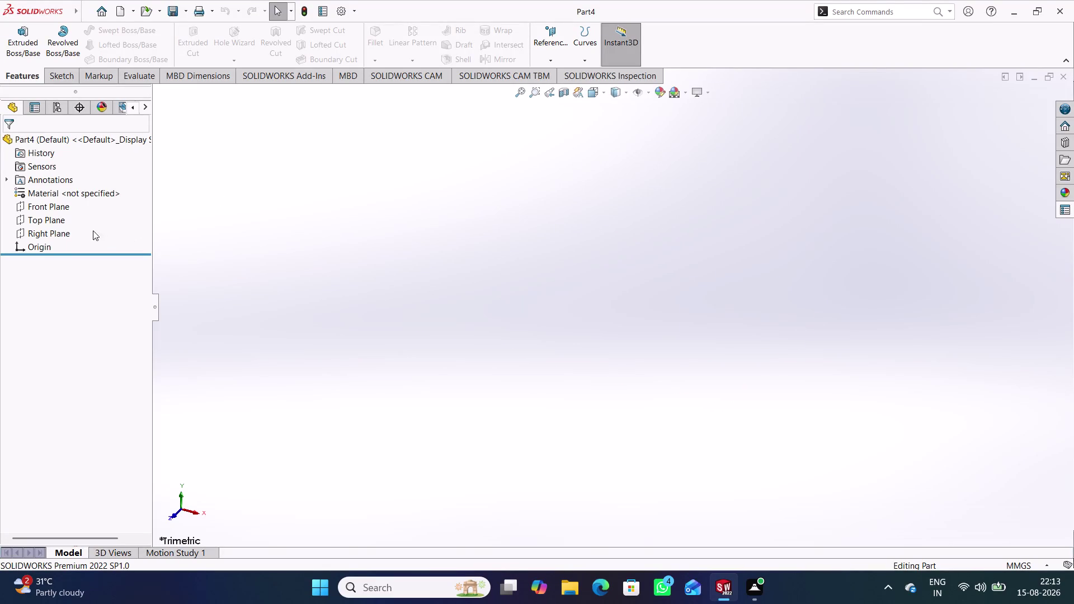
Start Sketch1 on the Right Plane with the Line tool ready.
click(58, 231)
click(67, 215)
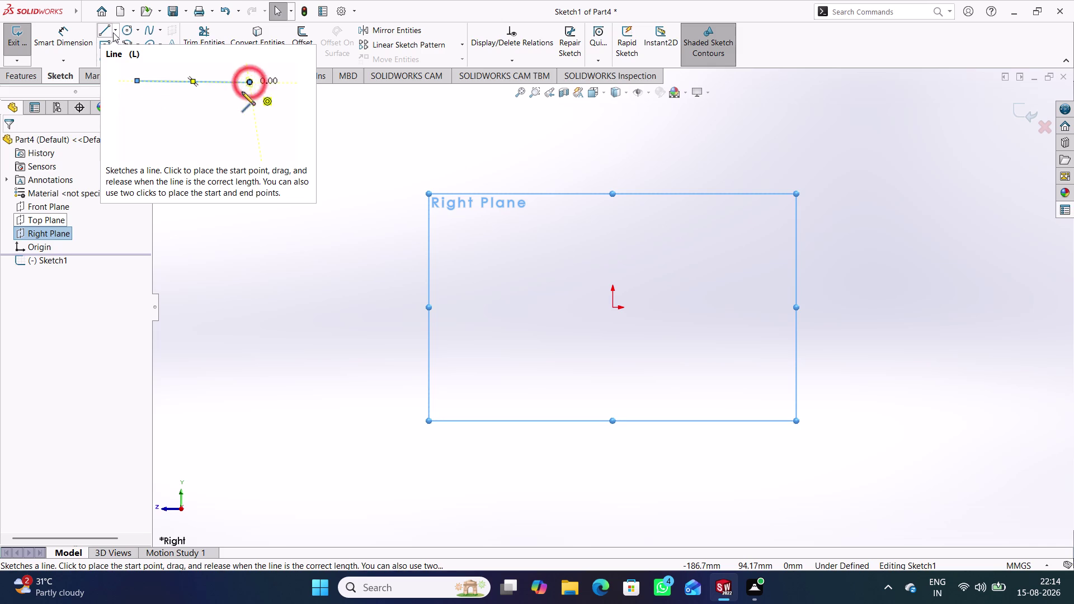
click(108, 32)
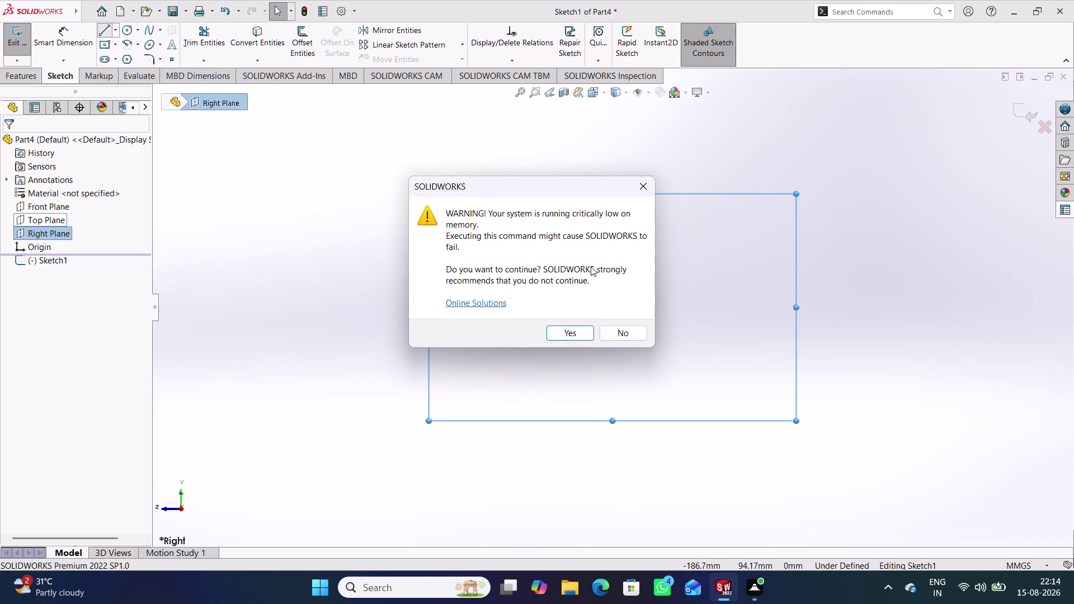
Dismiss the memory warning and draw the closed six-sided stepped profile right of the origin.
click(575, 334)
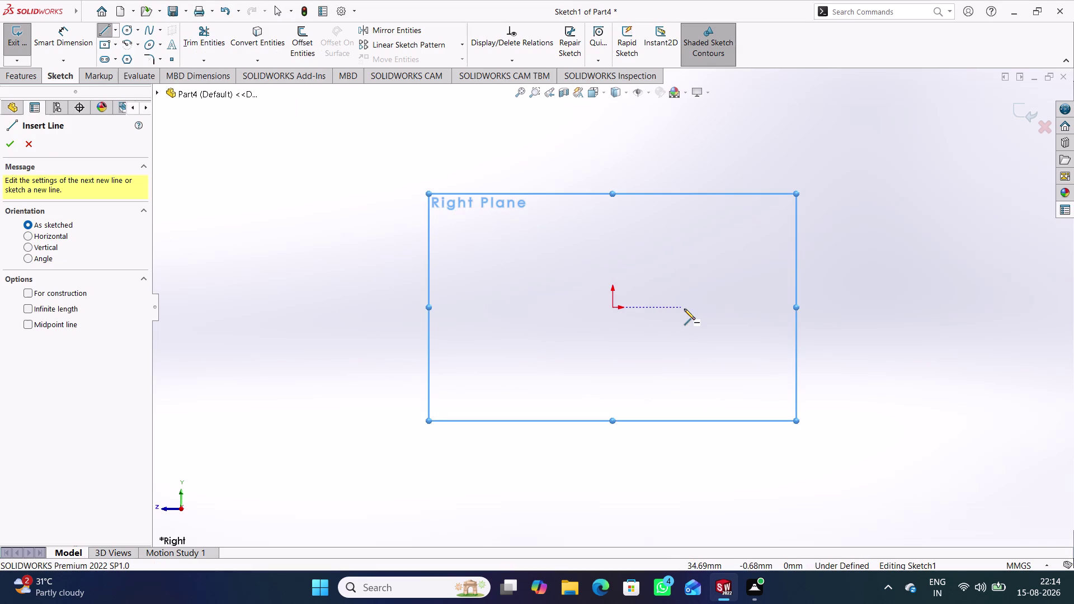
click(684, 309)
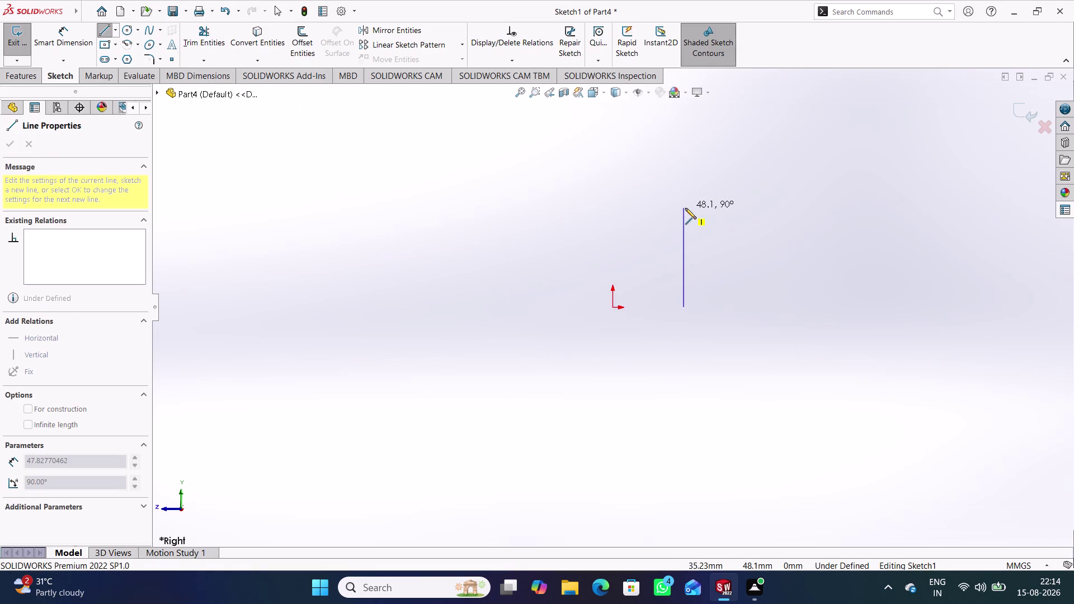
click(685, 195)
click(800, 195)
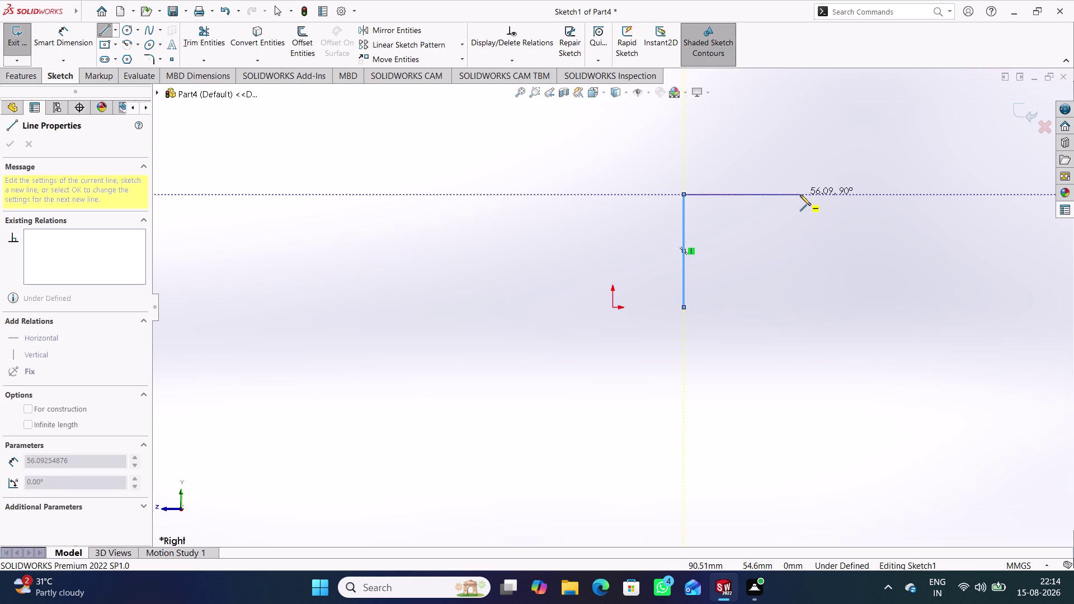
click(800, 212)
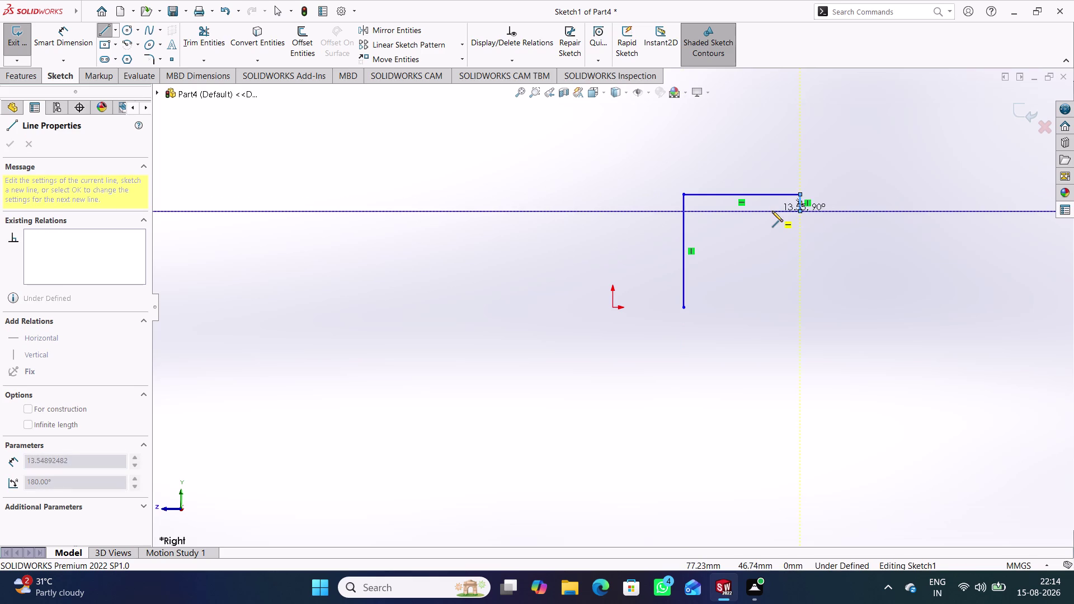
click(763, 211)
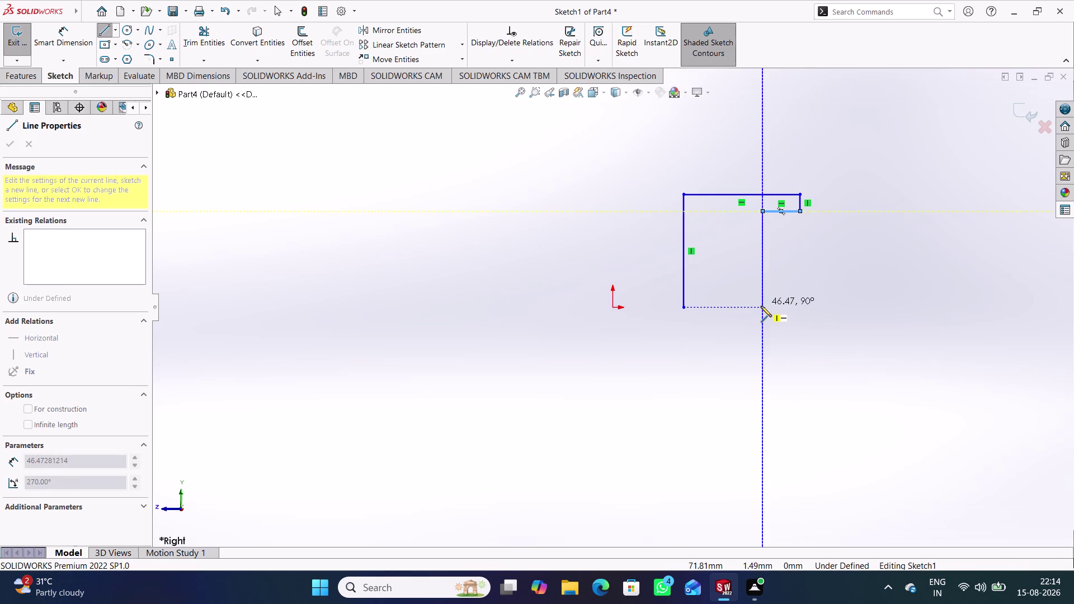
click(761, 306)
click(684, 307)
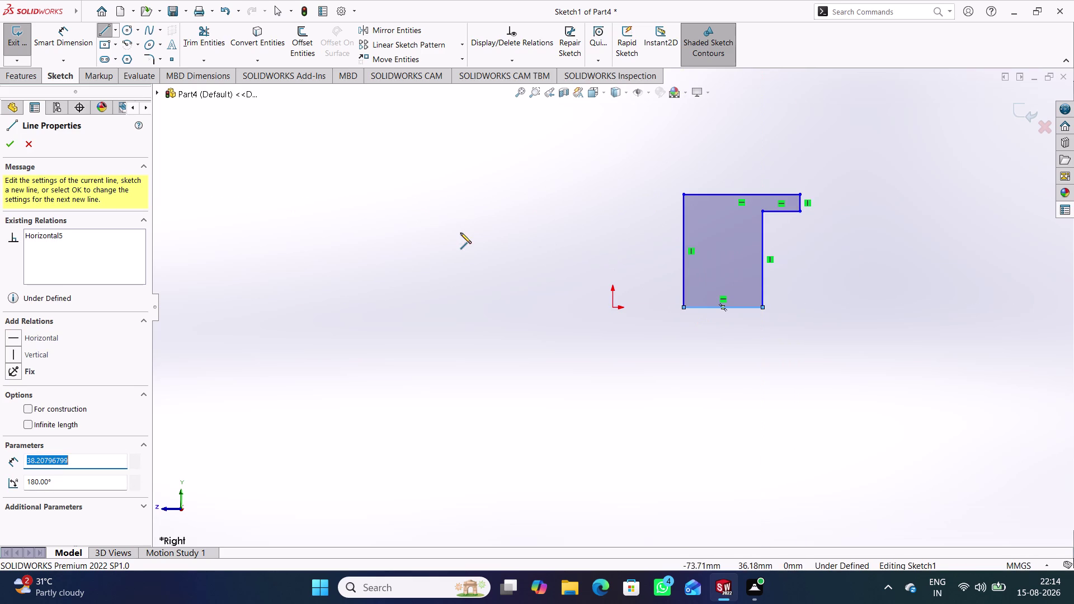
right_click(457, 236)
click(496, 248)
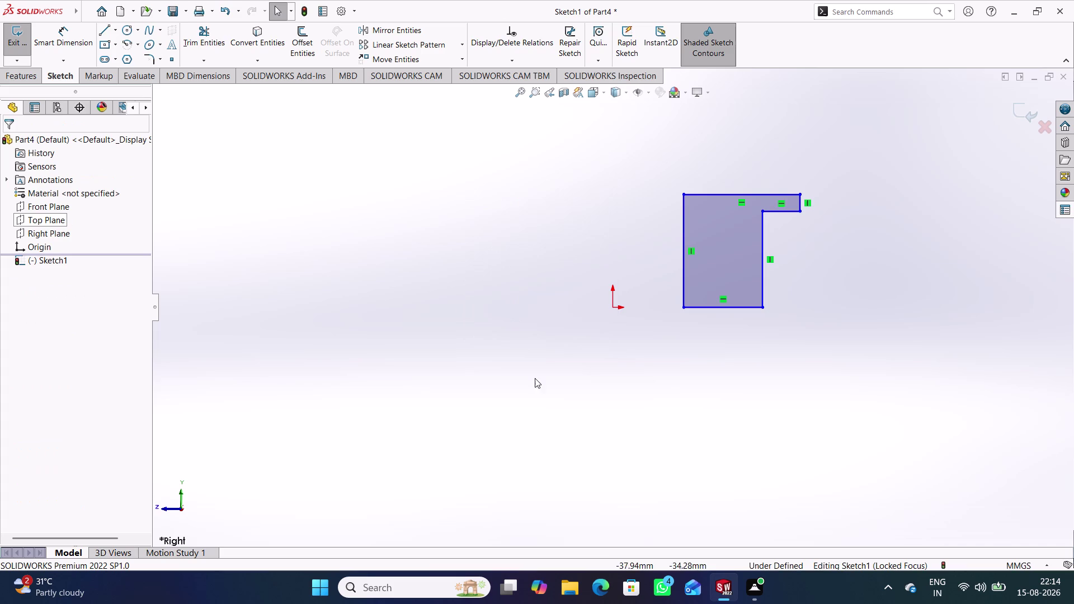
Drag the profile's bottom-left corner to a new position.
drag(684, 308, 689, 290)
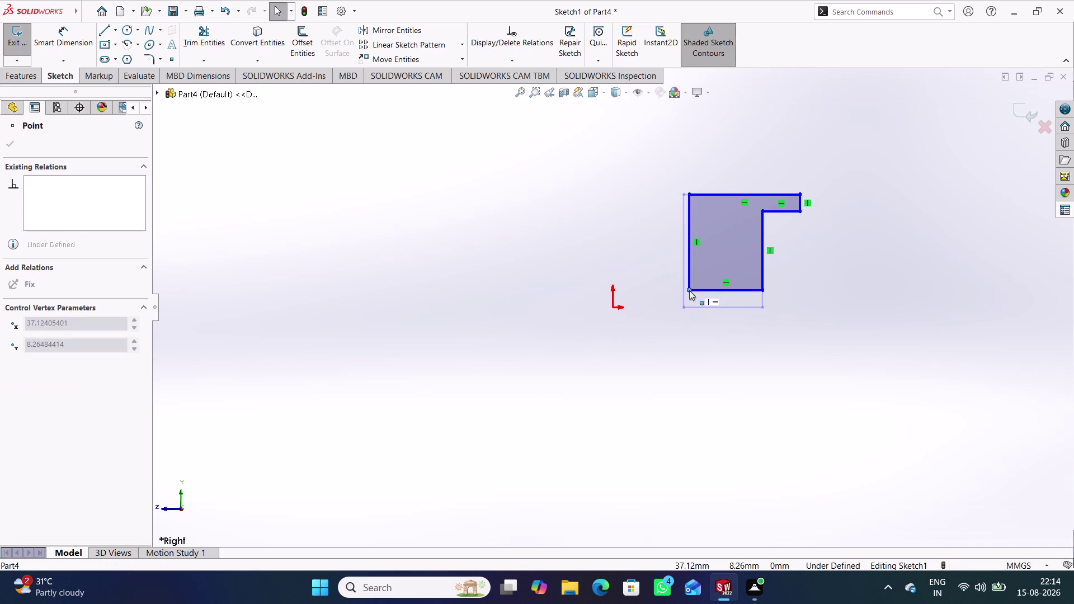
drag(689, 290, 678, 303)
click(668, 324)
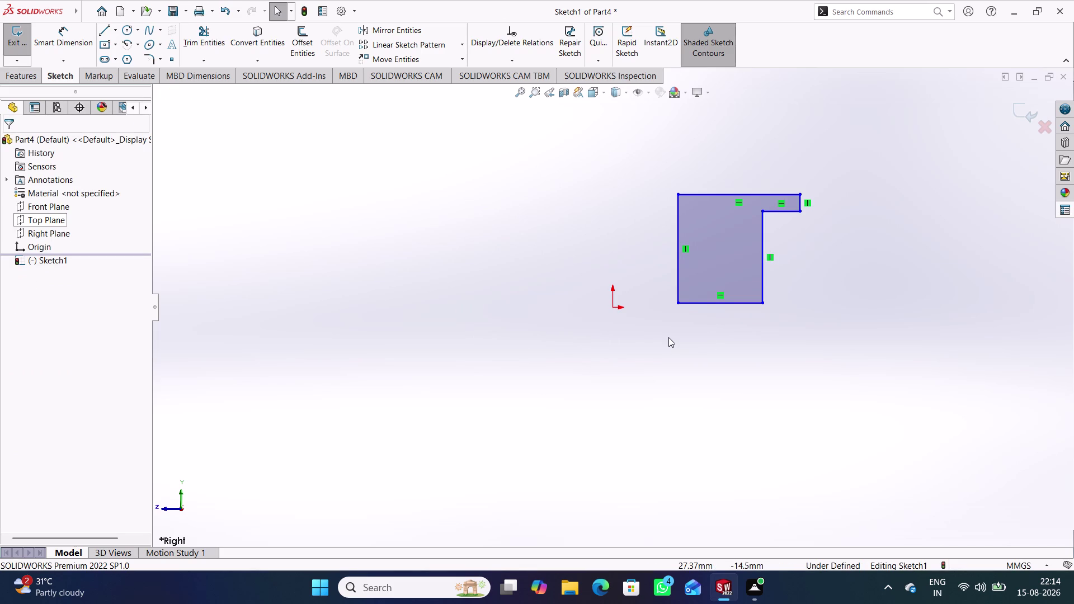
Select the profile's bottom edge together with the origin.
click(582, 360)
right_drag(634, 413, 591, 198)
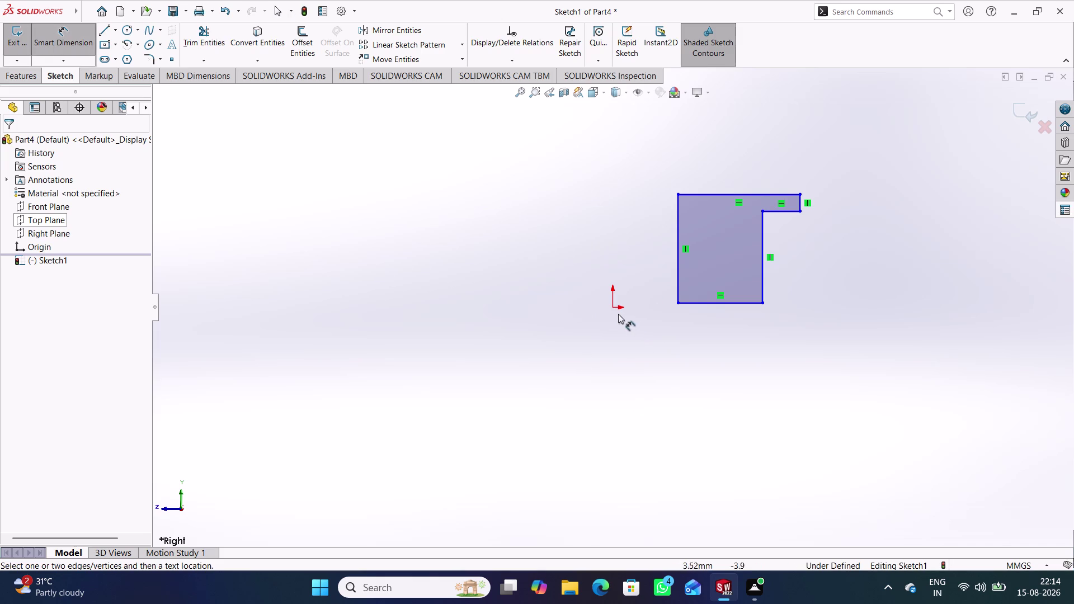
right_drag(577, 378, 555, 237)
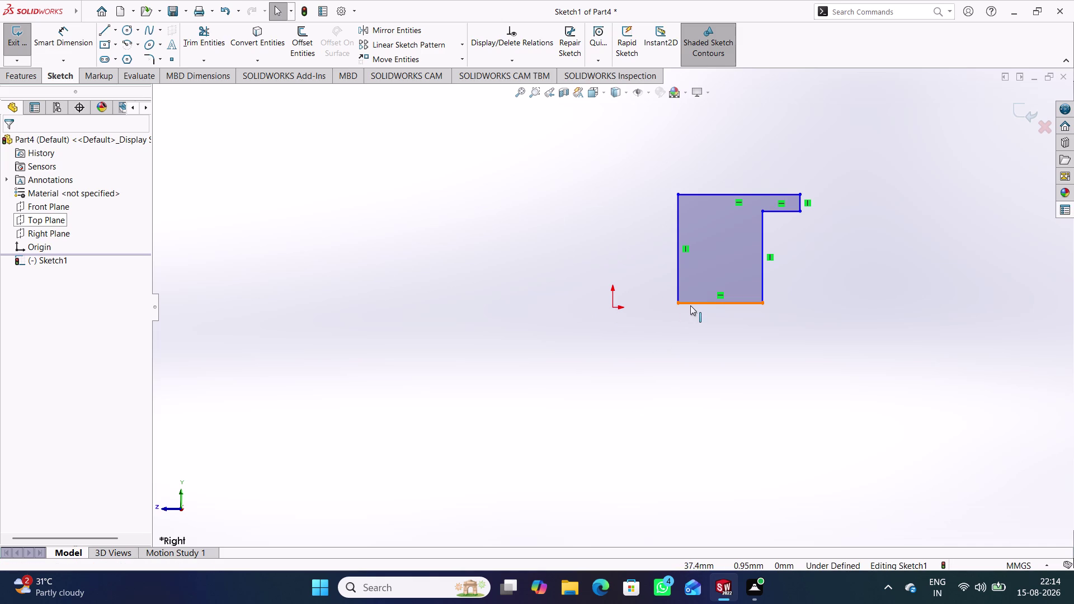
click(690, 305)
click(614, 310)
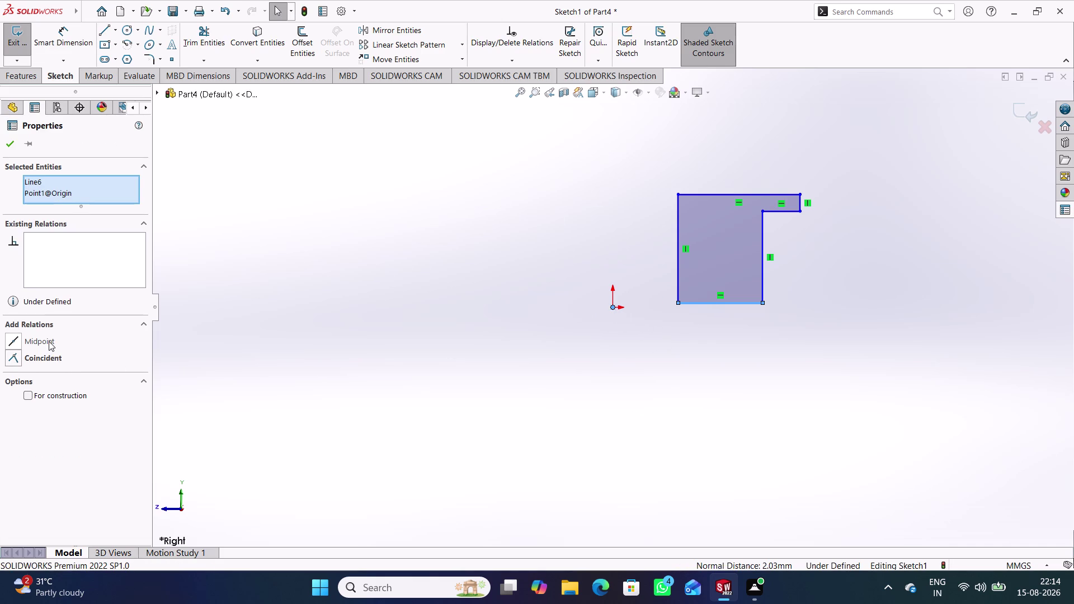
click(233, 316)
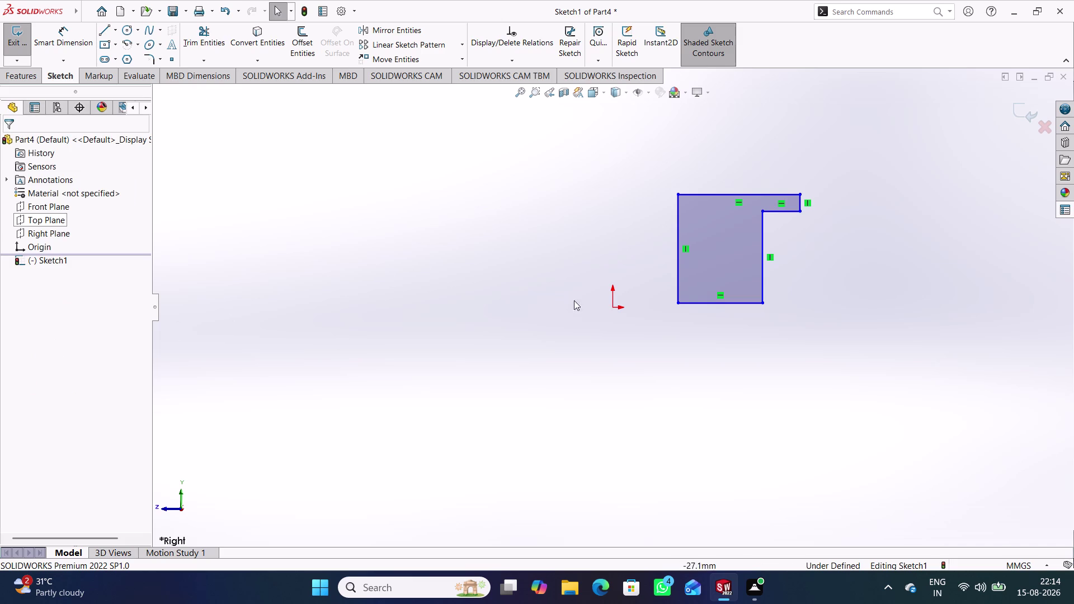
Make the bottom-left corner horizontal with the origin, then resume dimensioning.
click(680, 303)
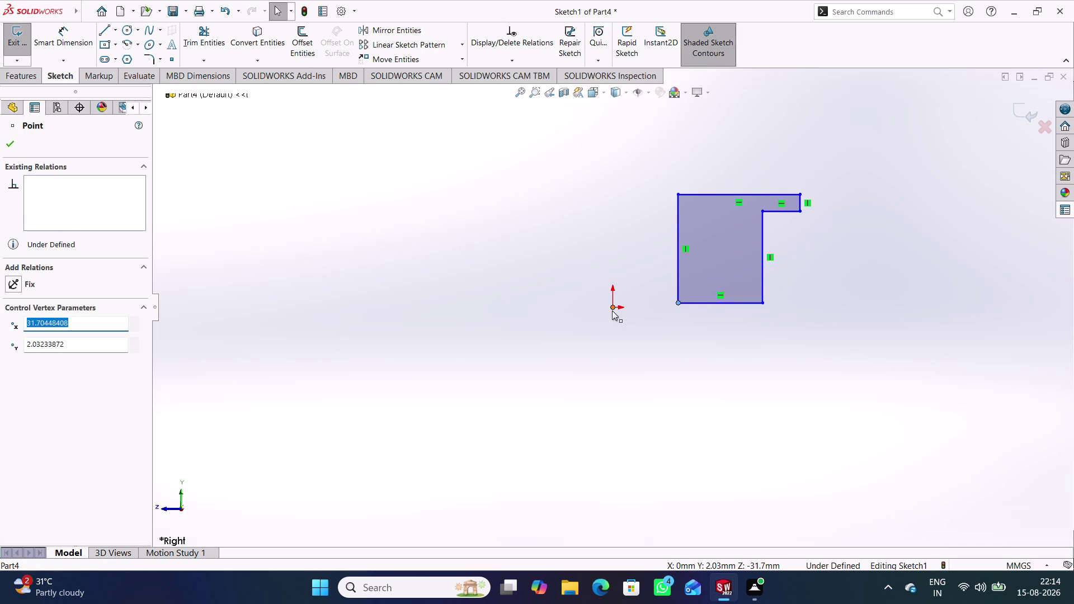
click(612, 310)
click(58, 340)
click(360, 320)
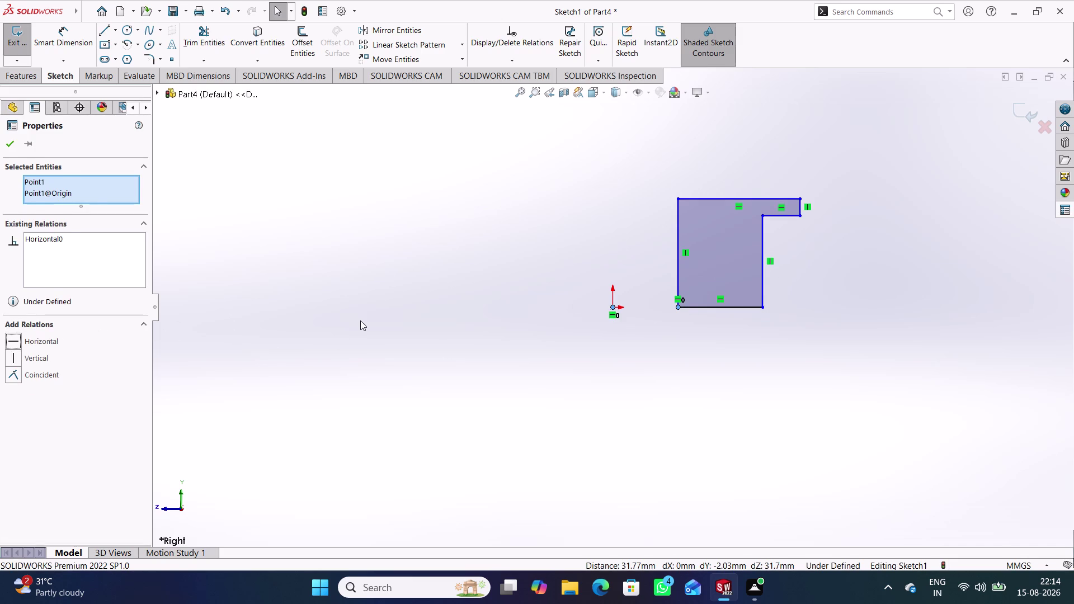
right_drag(504, 384, 489, 241)
click(679, 309)
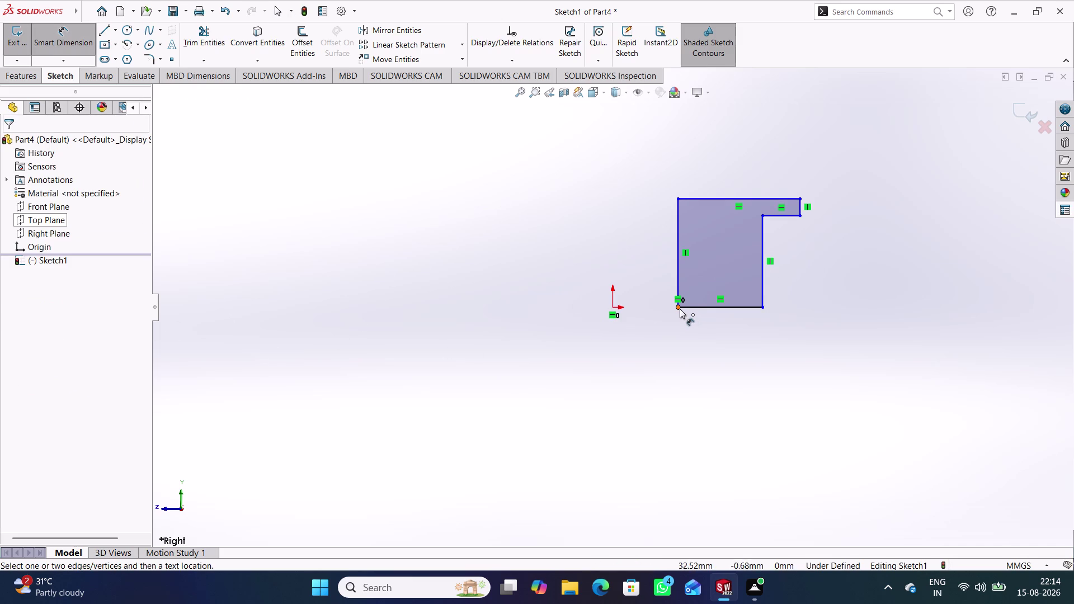
Dimension the corner offset at 25 mm and the width at 75 mm from the origin.
click(615, 307)
click(649, 346)
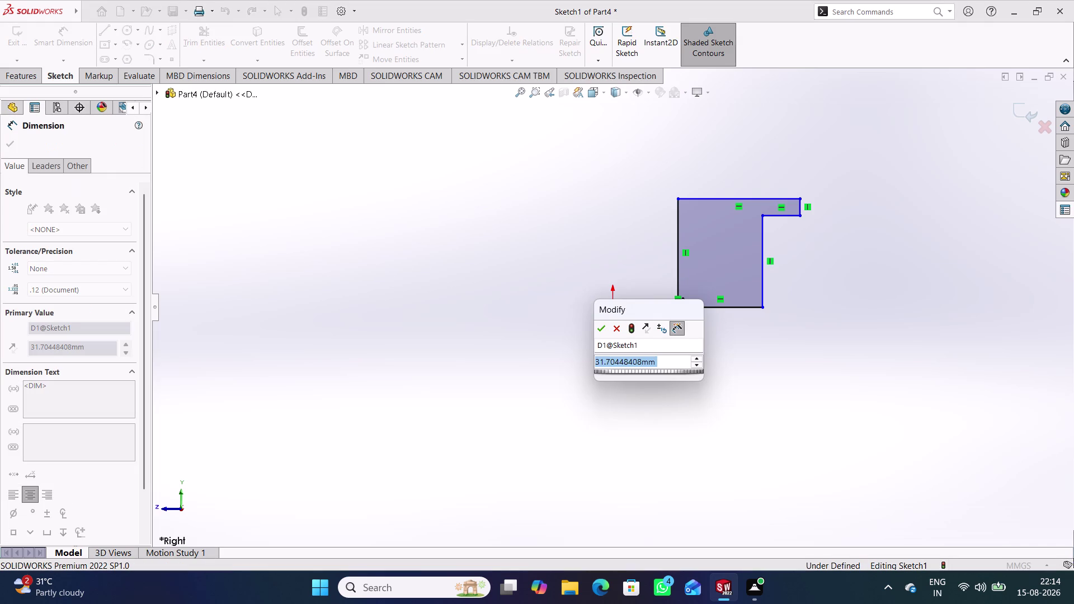
text(25)
key(Return)
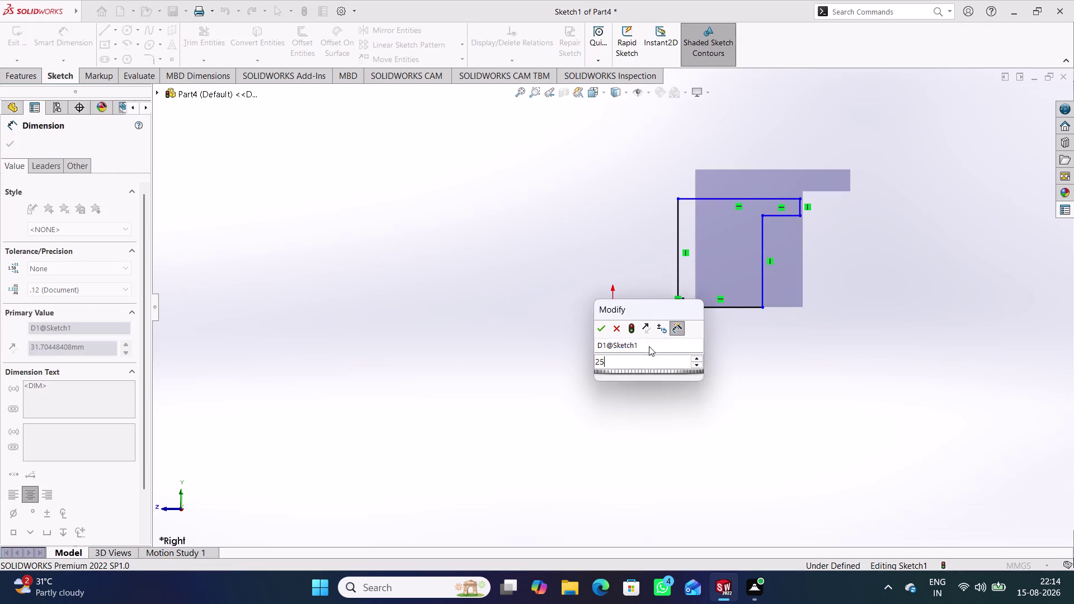
click(692, 385)
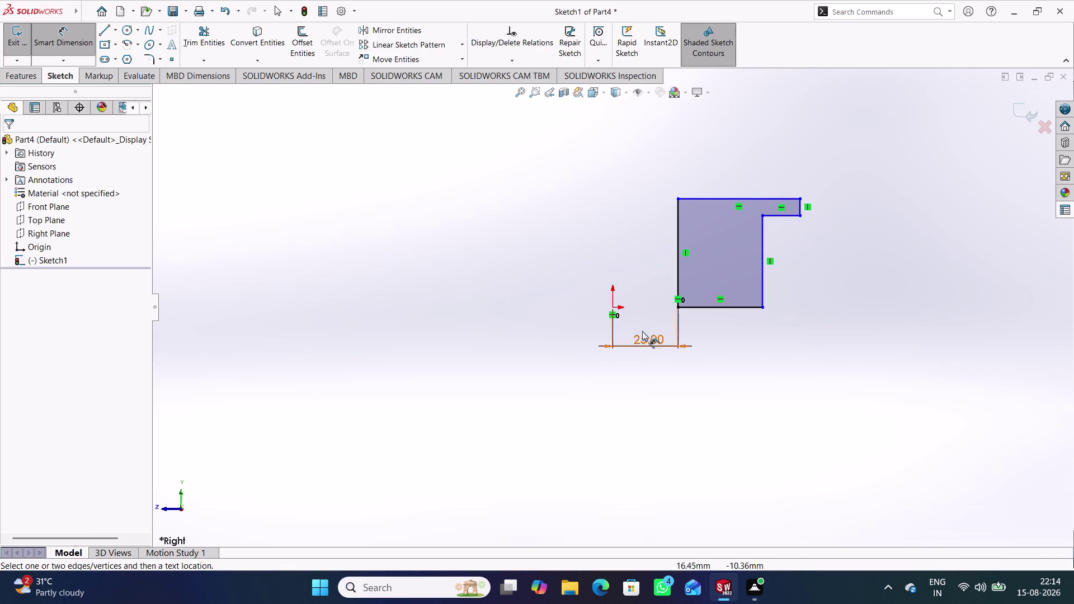
click(615, 307)
click(764, 310)
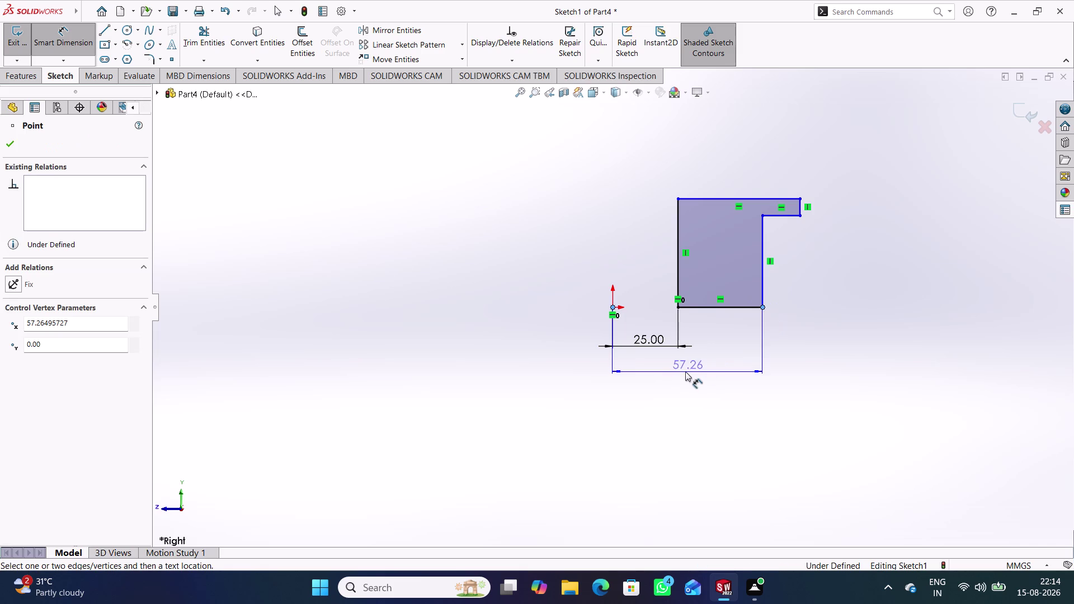
click(678, 376)
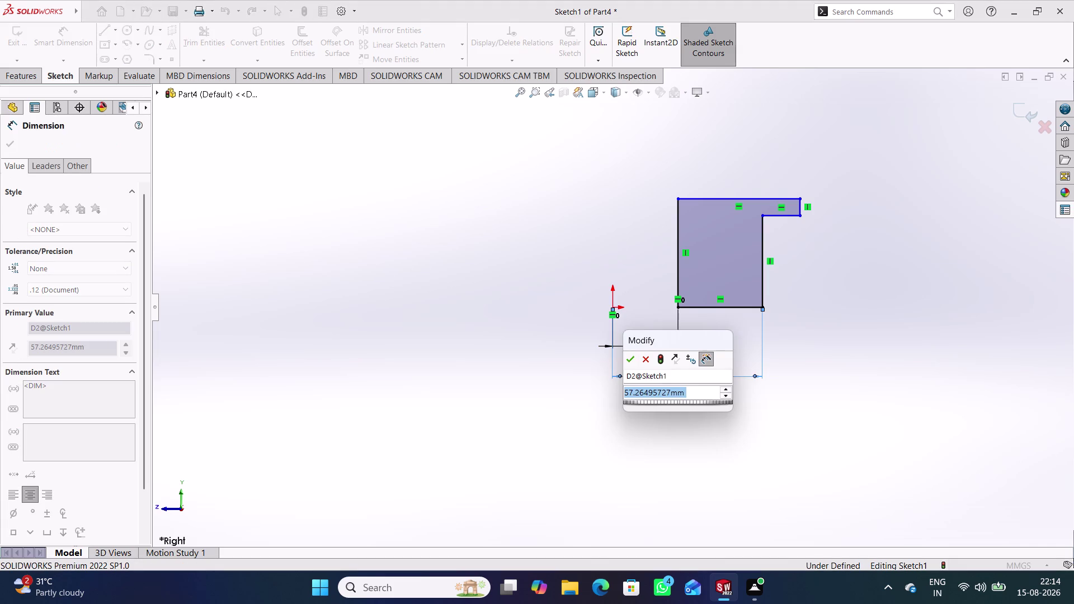
text(75)
key(Return)
click(727, 393)
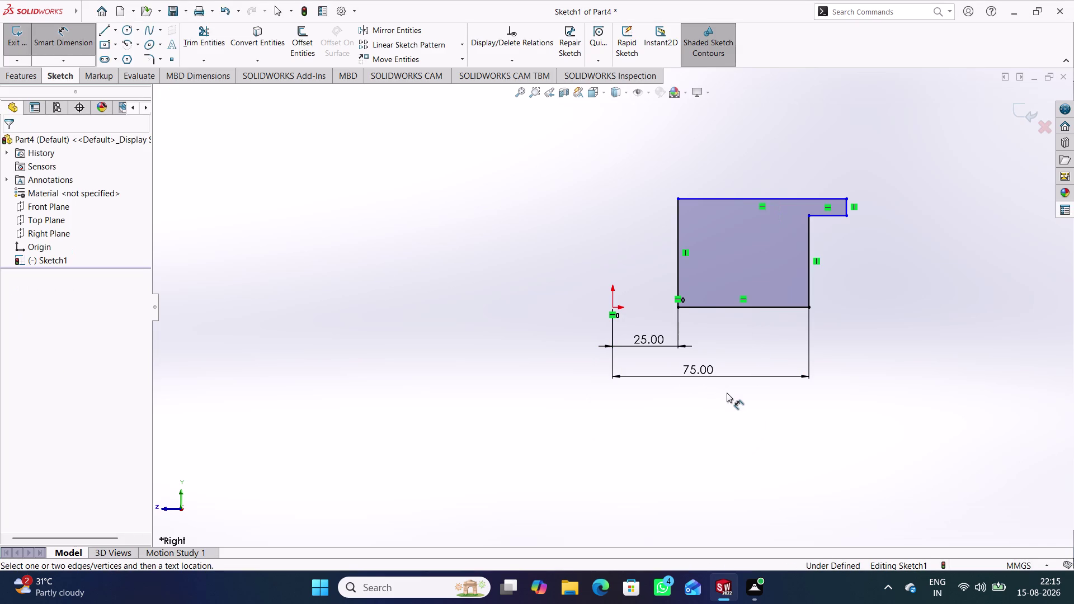
Add the 100 mm lip reach and the 25 mm step height dimensions.
click(613, 307)
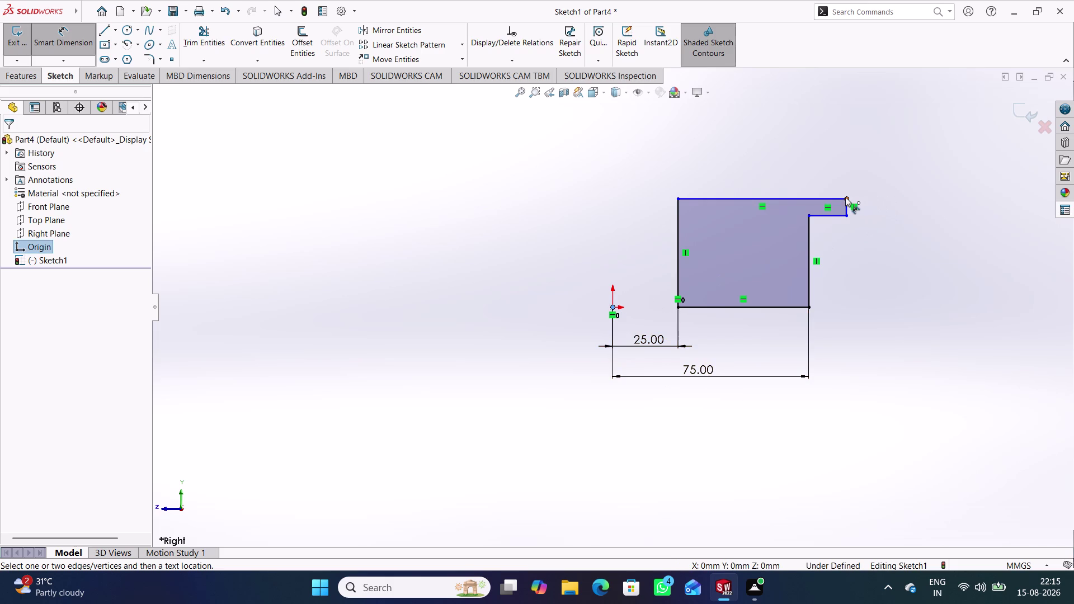
click(846, 197)
click(712, 147)
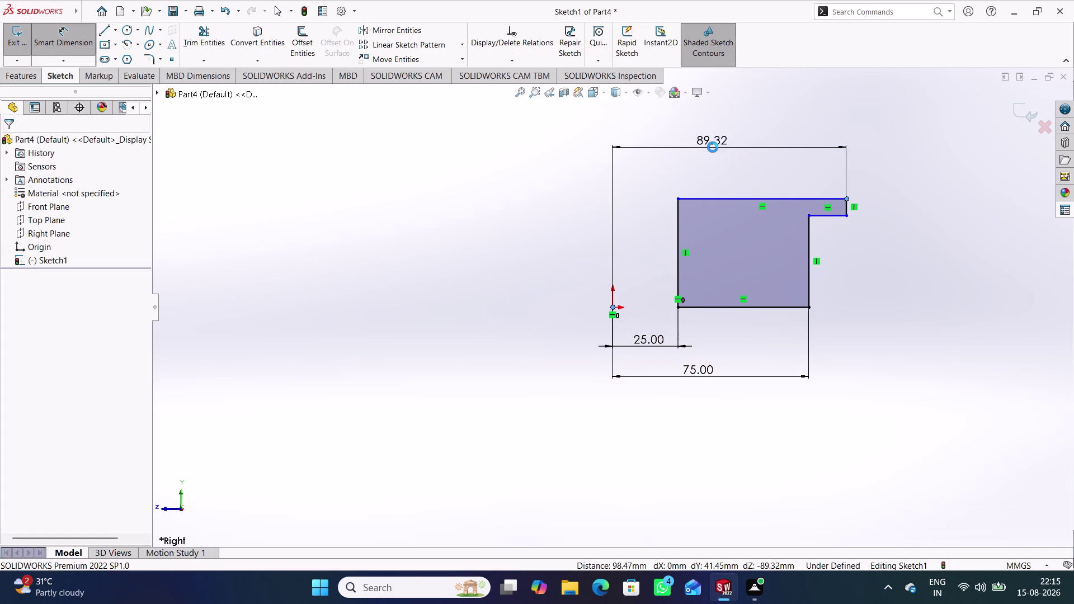
text(100)
key(Return)
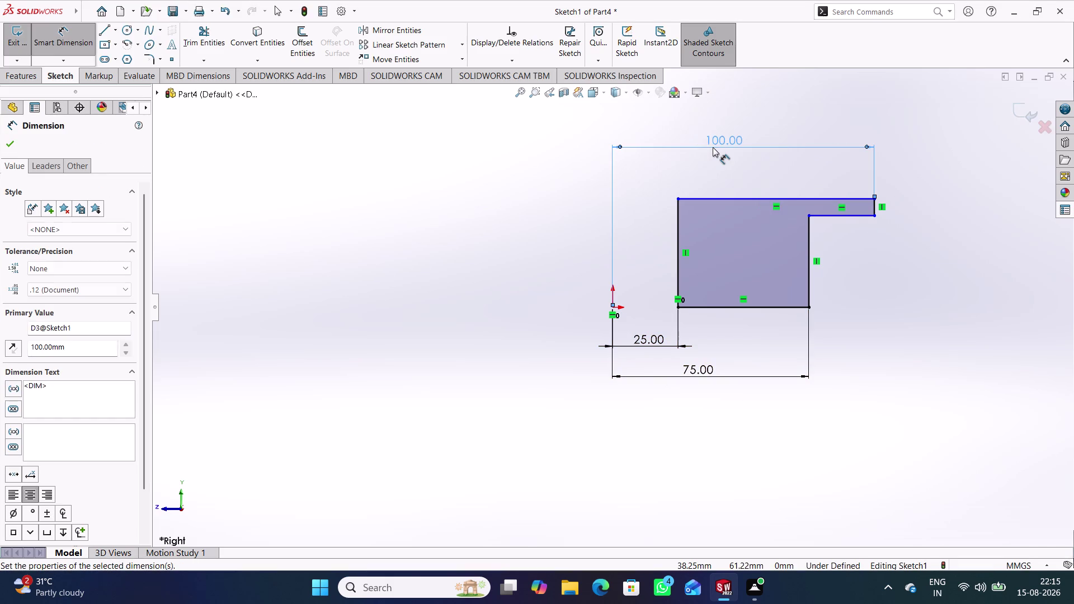
click(756, 163)
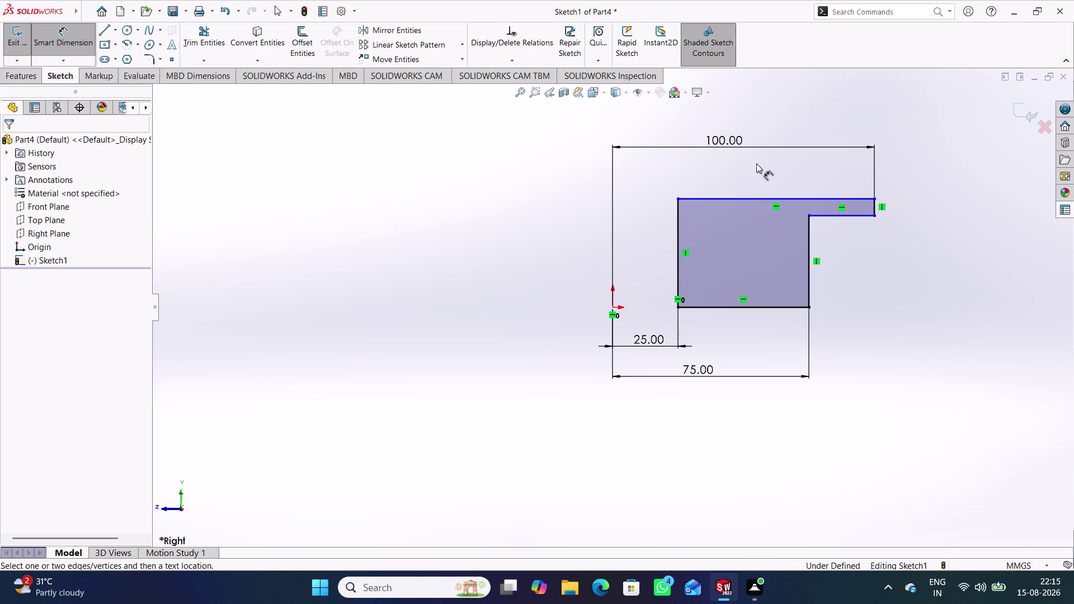
click(871, 206)
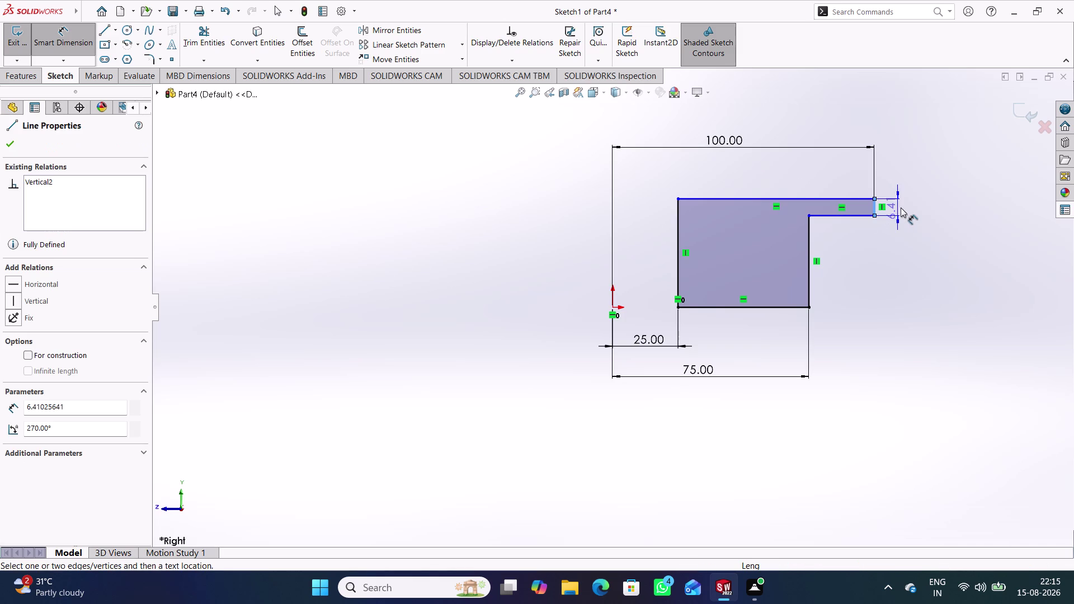
click(900, 208)
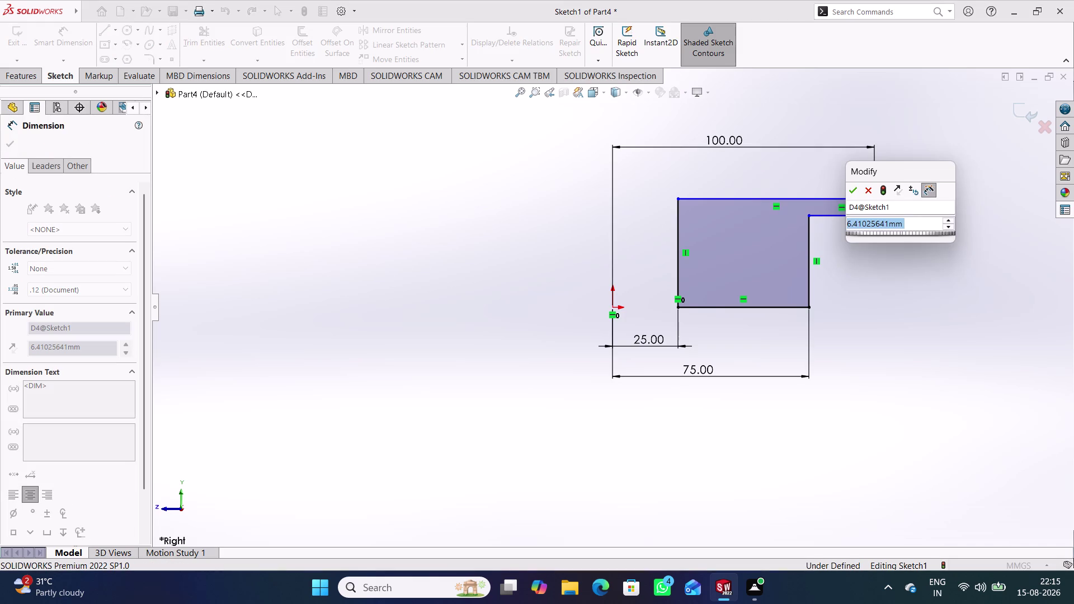
text(25)
key(Return)
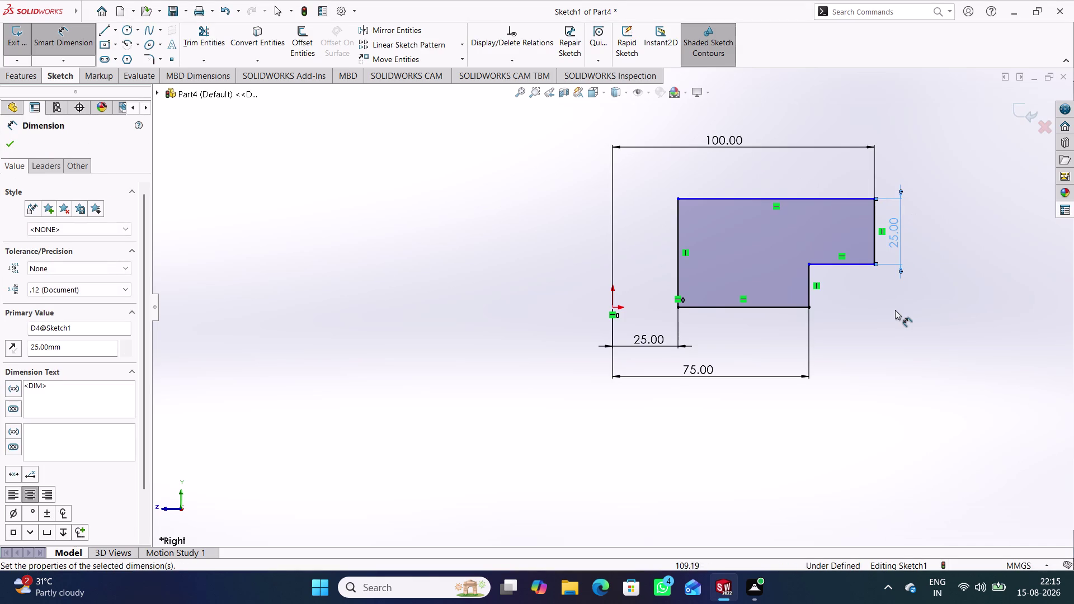
click(895, 310)
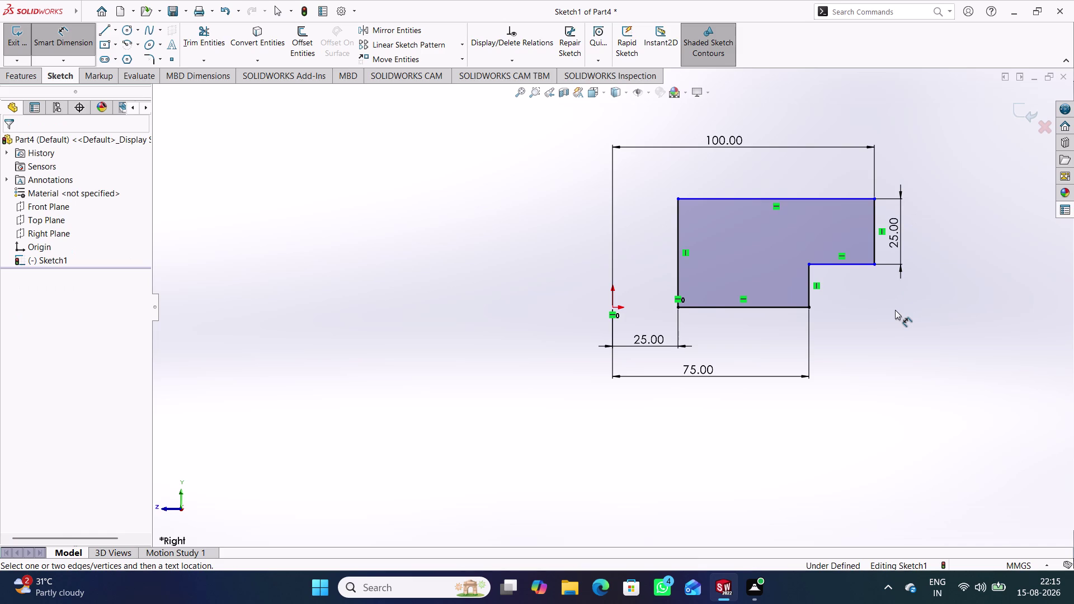
Add the 125 mm overall height dimension, fully defining the sketch.
click(811, 306)
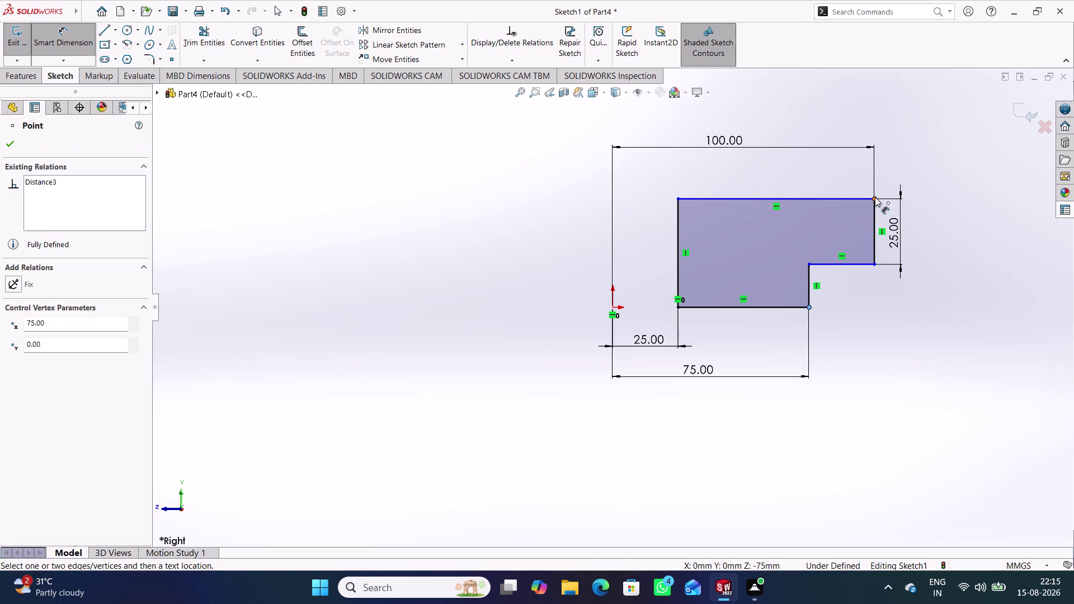
click(875, 197)
click(939, 244)
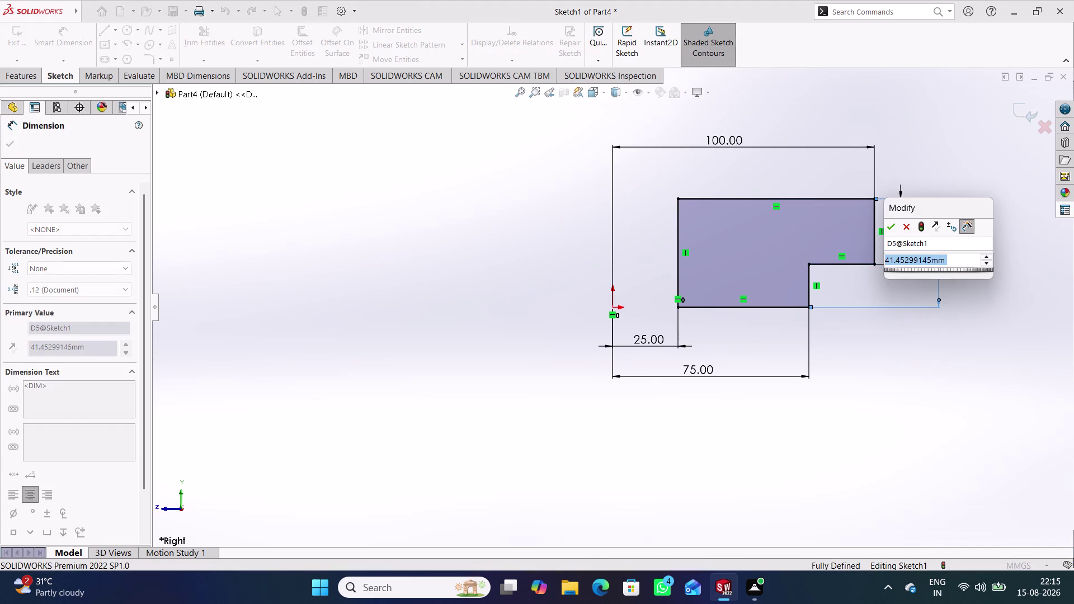
text(125)
key(Return)
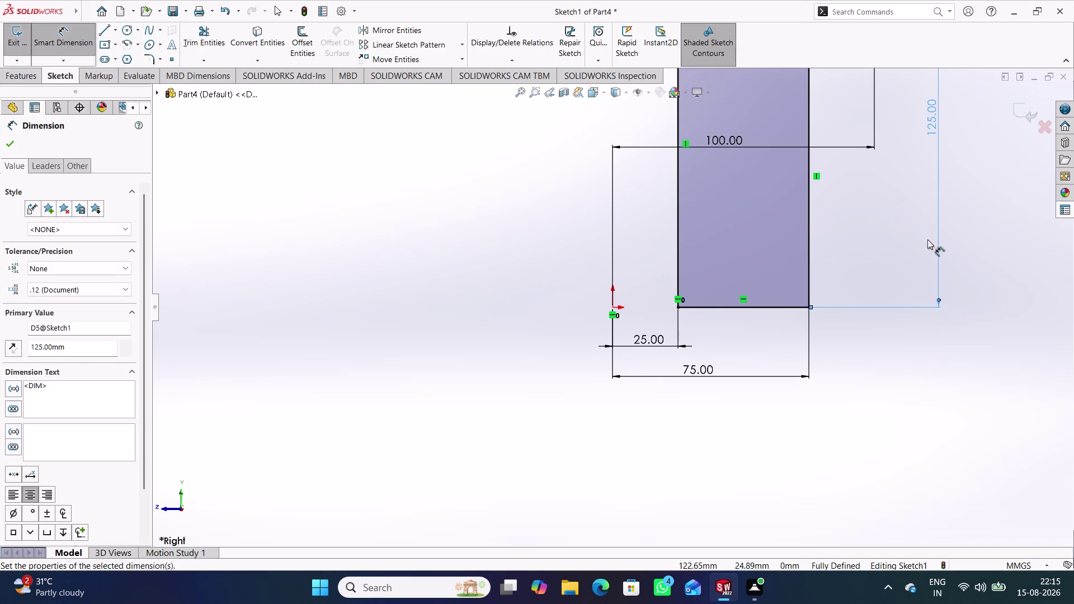
click(888, 251)
right_click(851, 252)
click(843, 222)
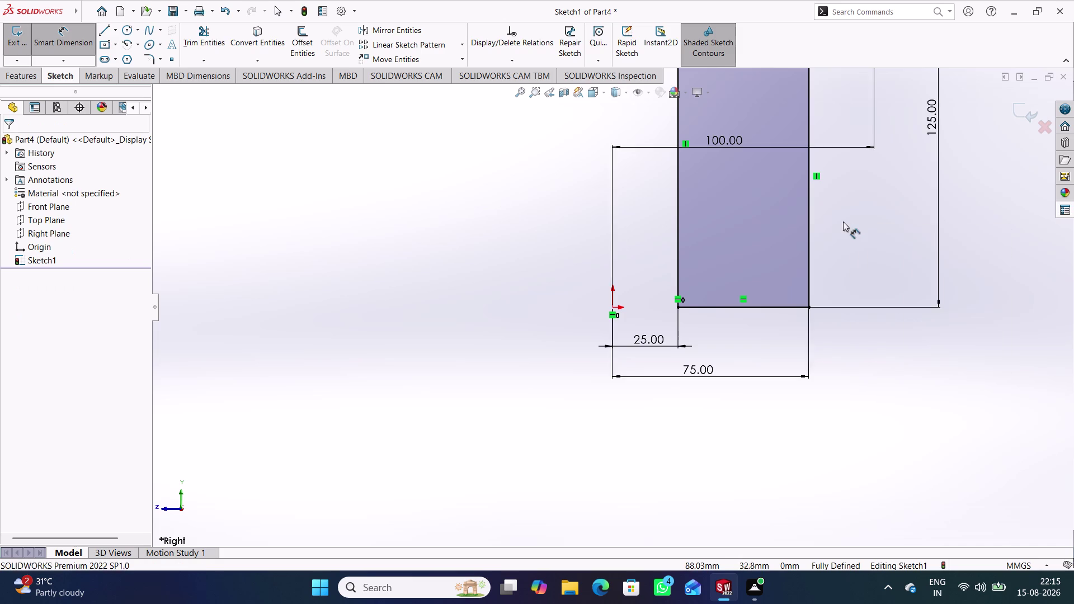
Fit the view, move the 100 mm dimension above the profile, and exit Sketch1.
scroll(up, 3)
scroll(down, 3)
right_drag(845, 338, 833, 267)
drag(720, 240, 652, 115)
drag(582, 108, 647, 109)
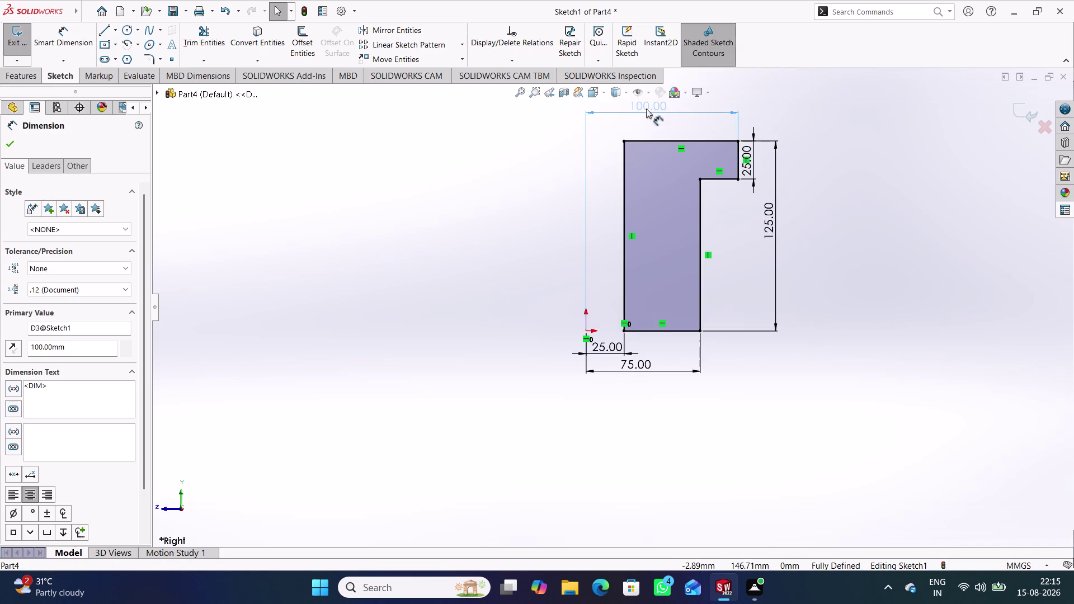
drag(646, 108, 646, 110)
click(849, 188)
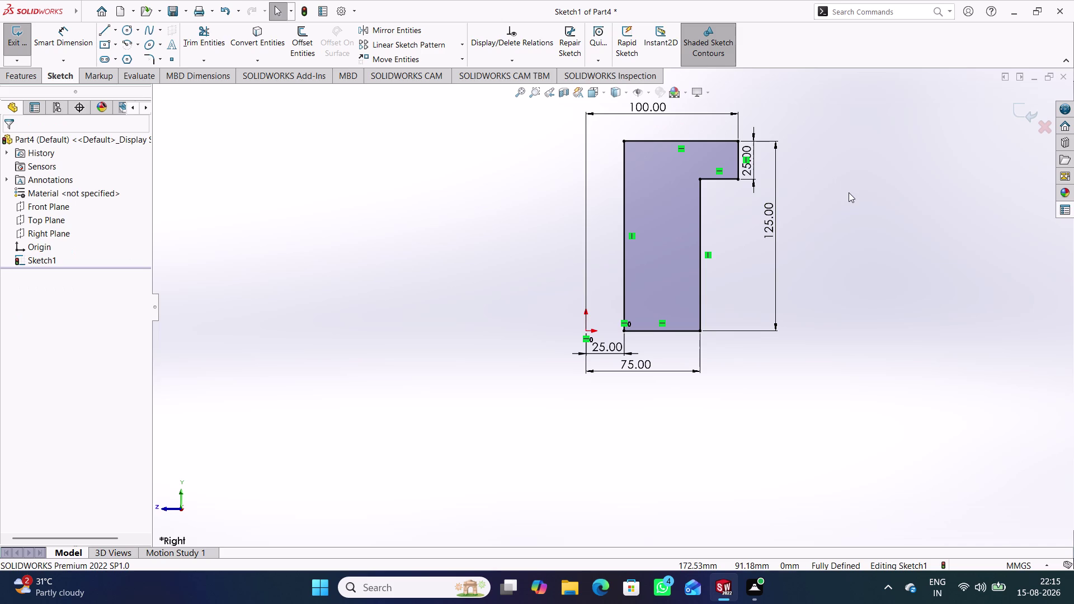
click(1021, 112)
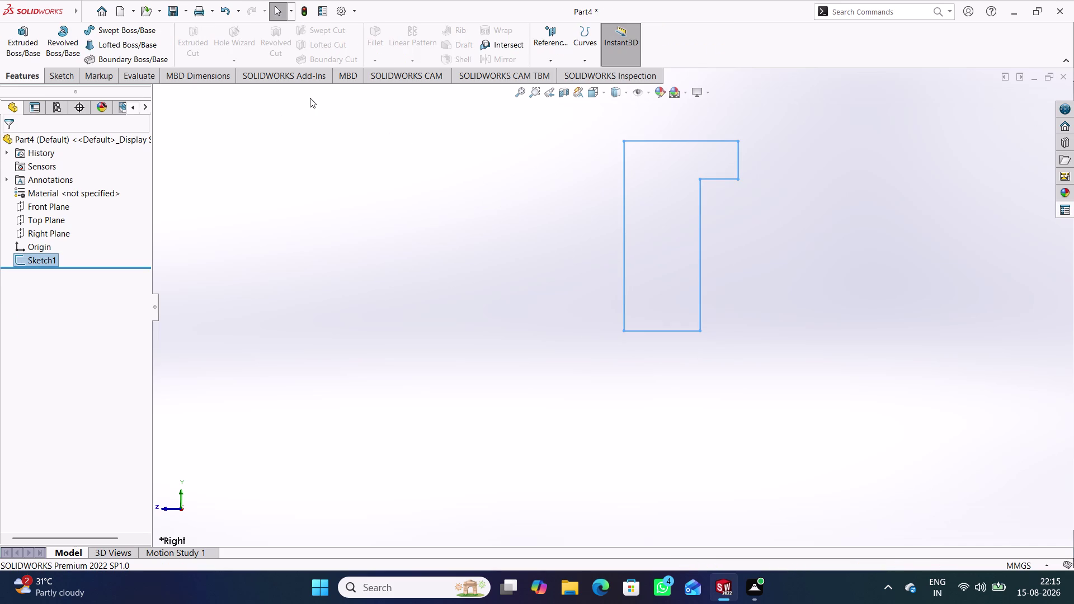
click(57, 42)
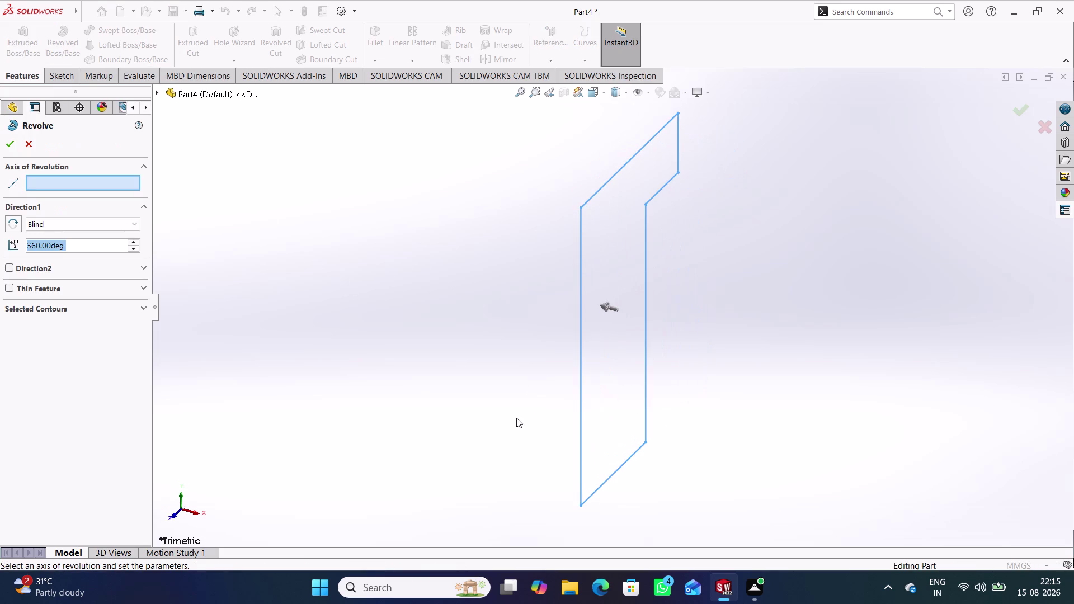
scroll(up, 3)
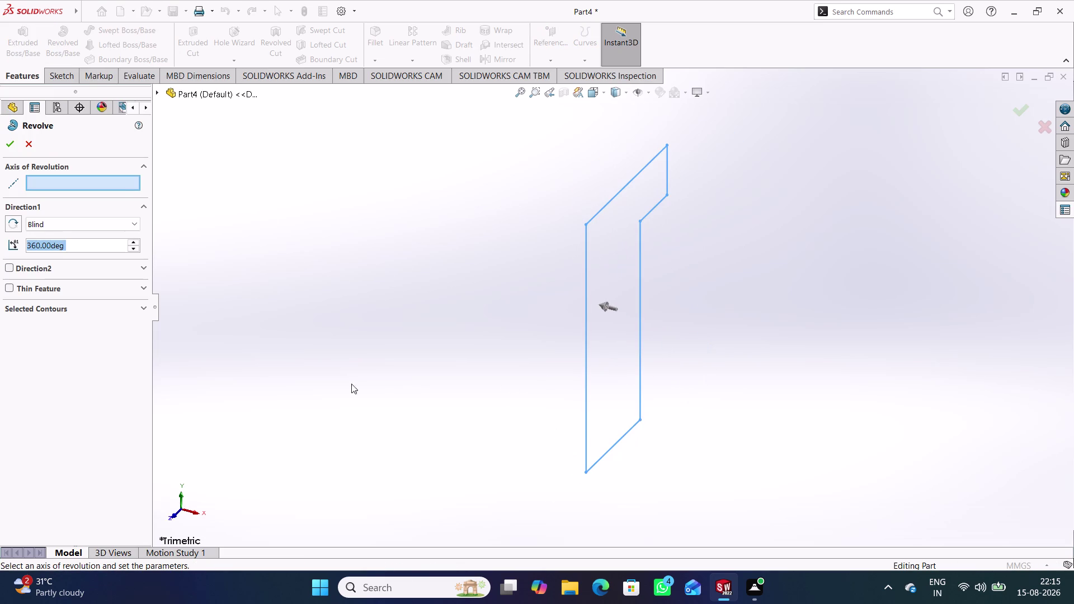
click(155, 92)
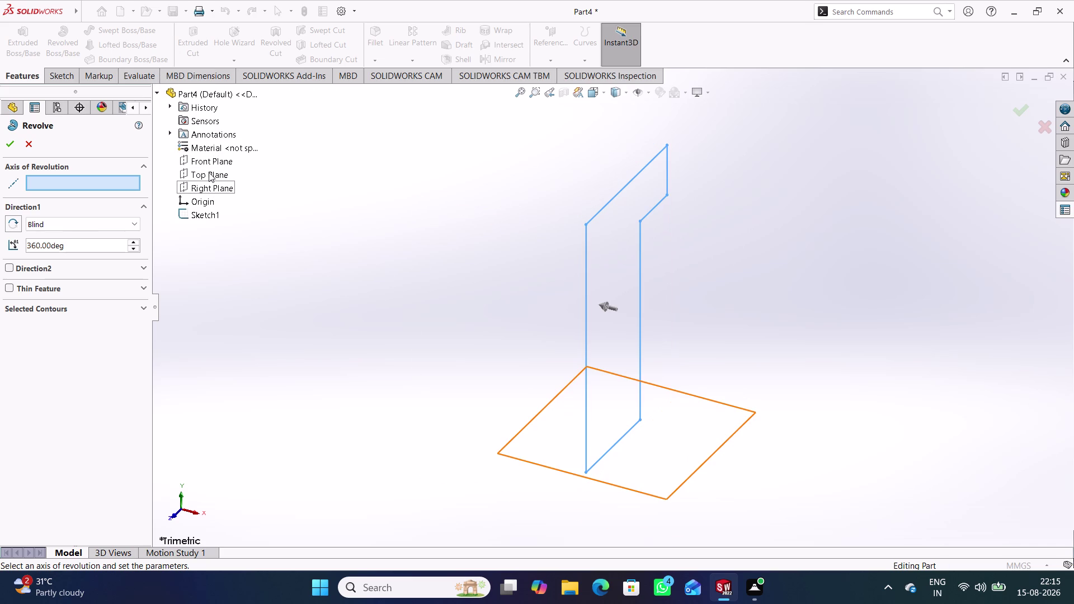
click(215, 284)
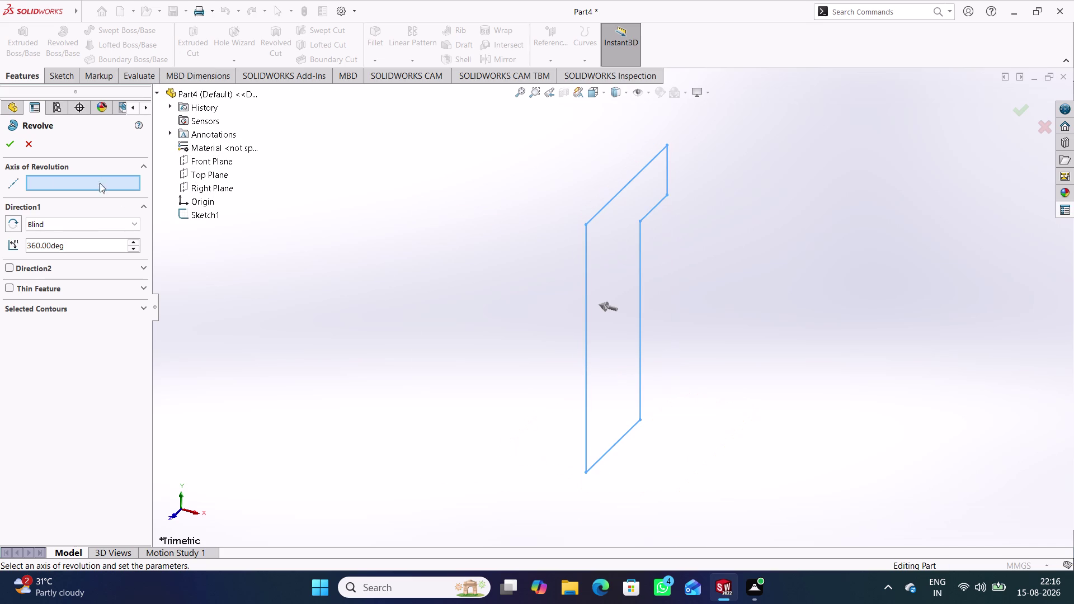
click(28, 143)
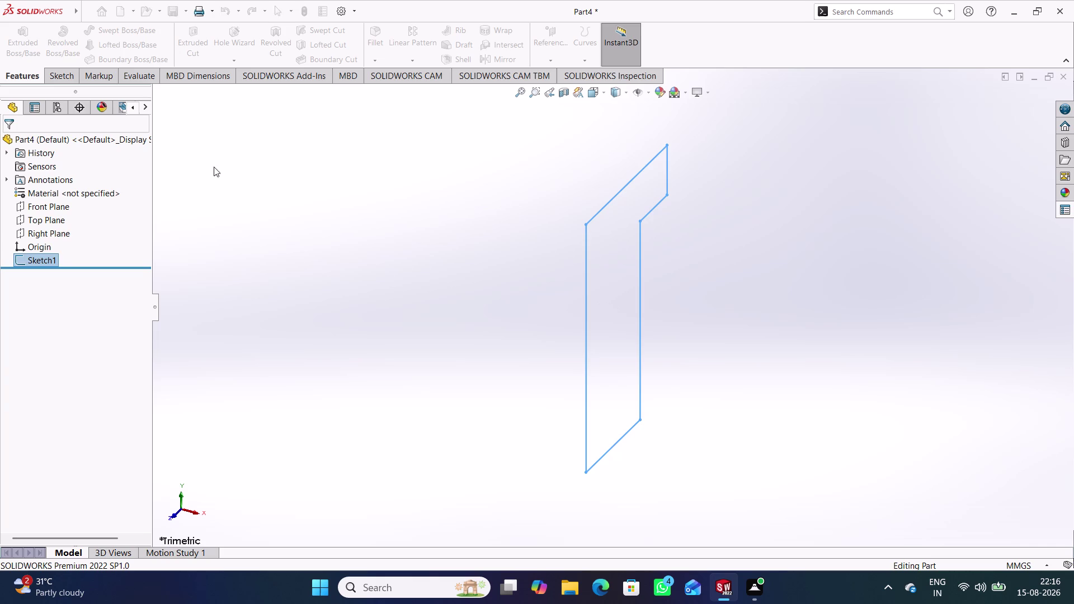
Toggle a reference item under Hide/Show Items and orbit to face the profile.
click(444, 174)
click(647, 93)
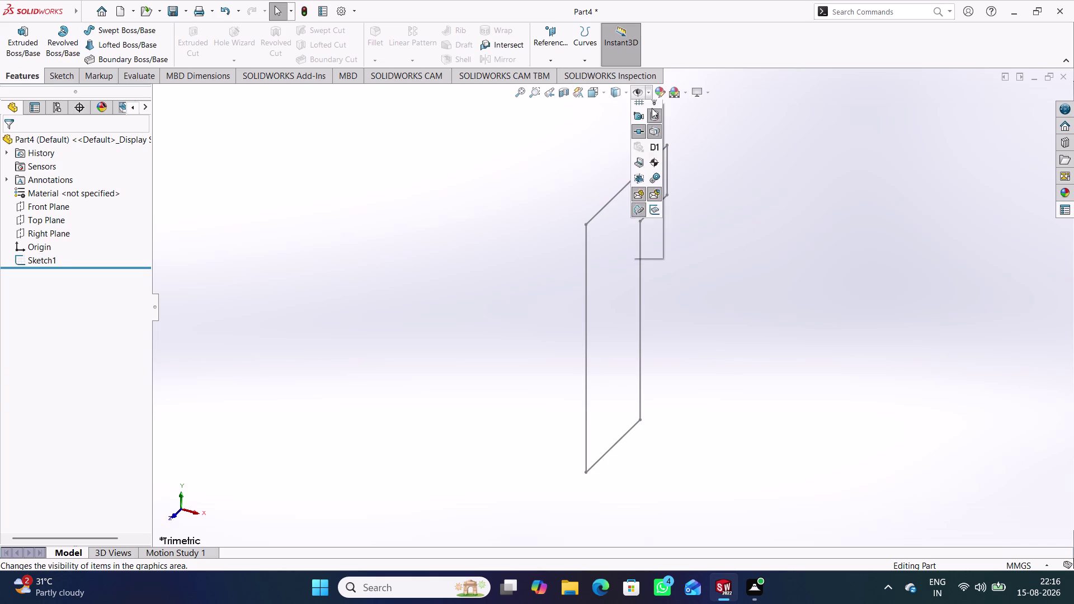
click(652, 122)
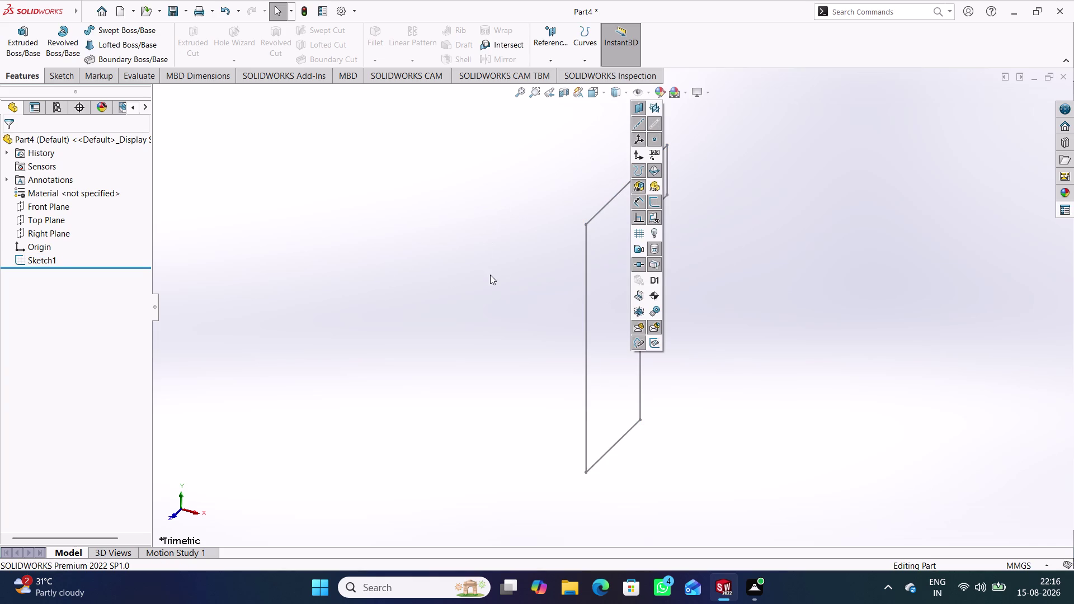
click(509, 242)
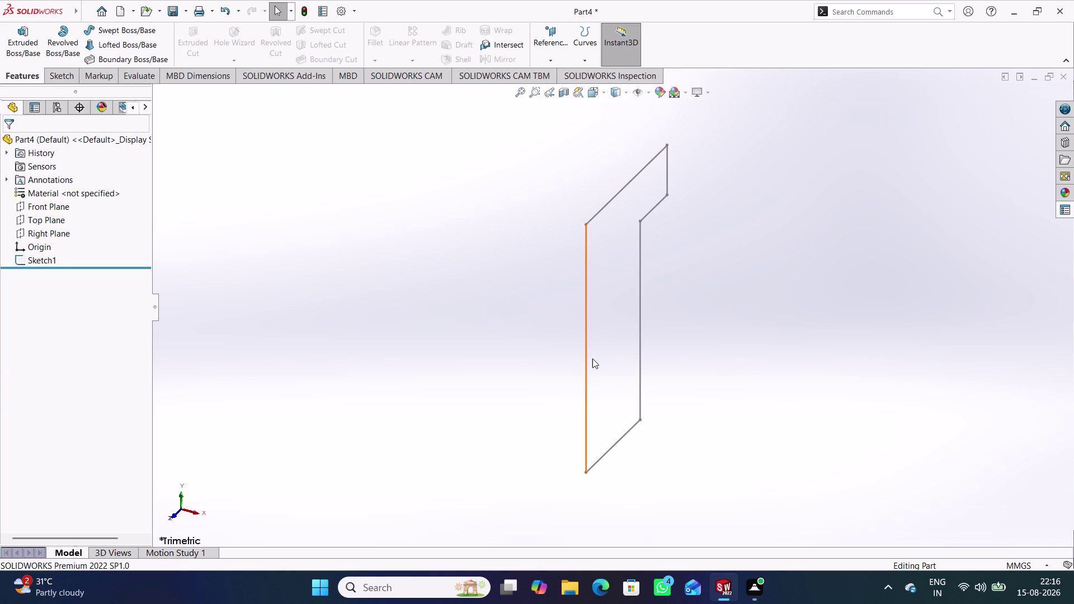
middle_drag(554, 379, 467, 280)
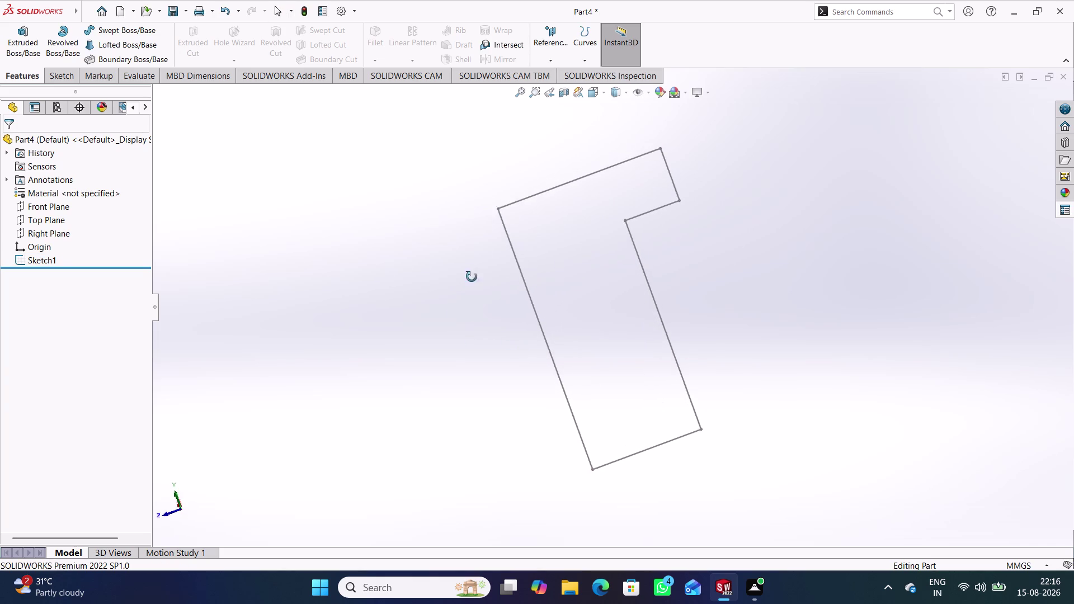
middle_drag(466, 281, 514, 276)
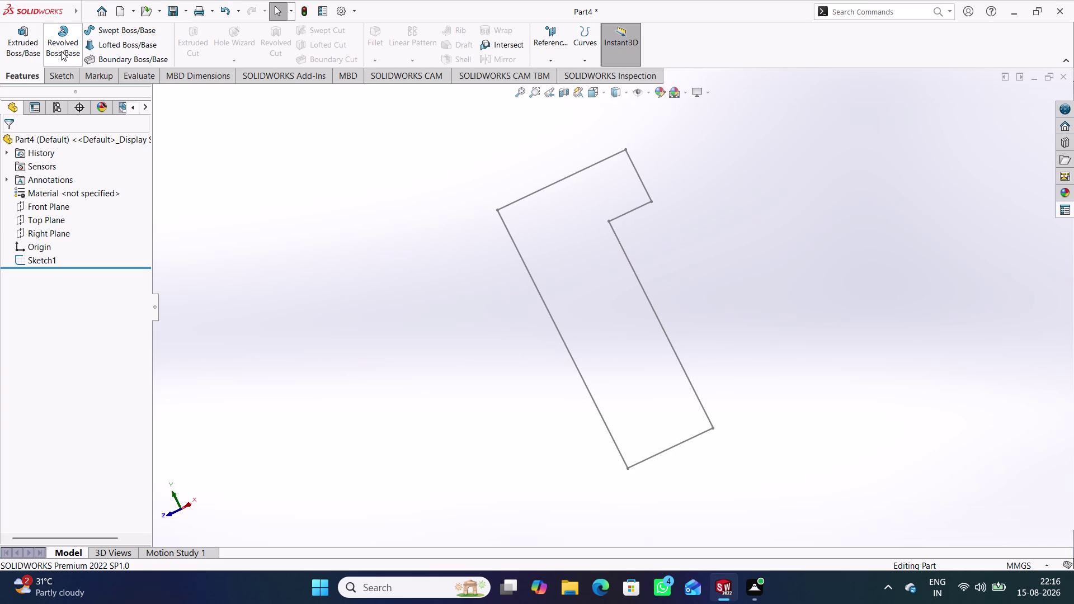
Start a Revolved Boss/Base on Sketch1 with a 360-degree blind rotation.
click(61, 51)
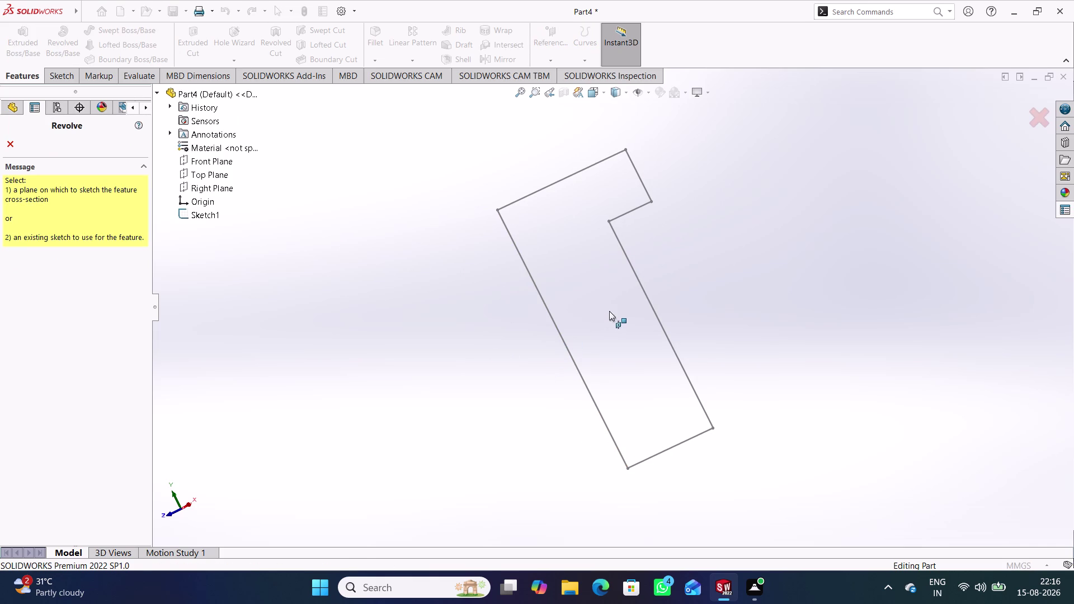
click(609, 311)
click(18, 147)
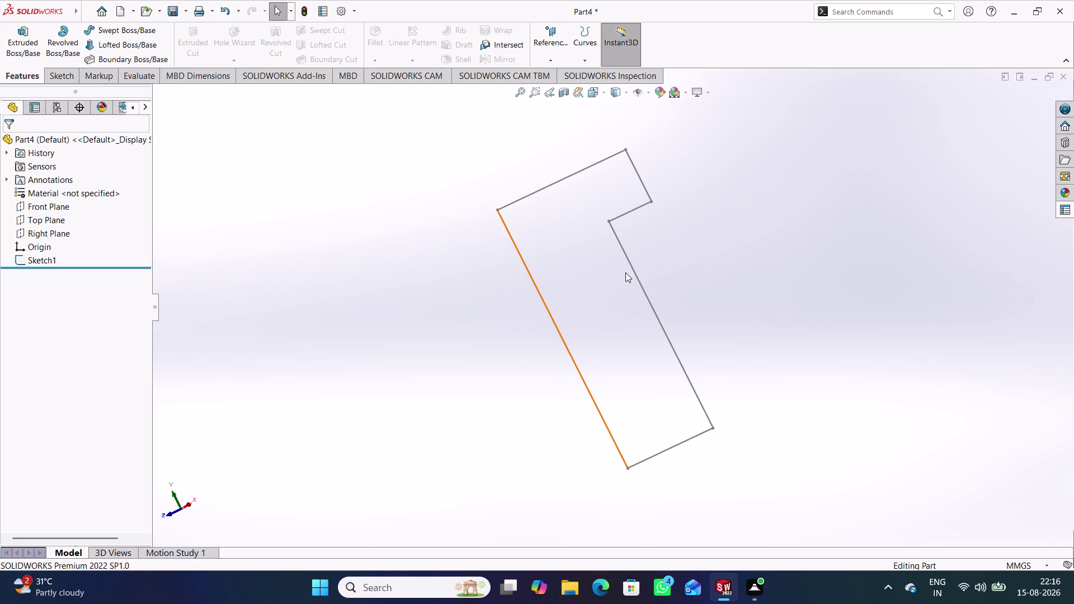
click(41, 262)
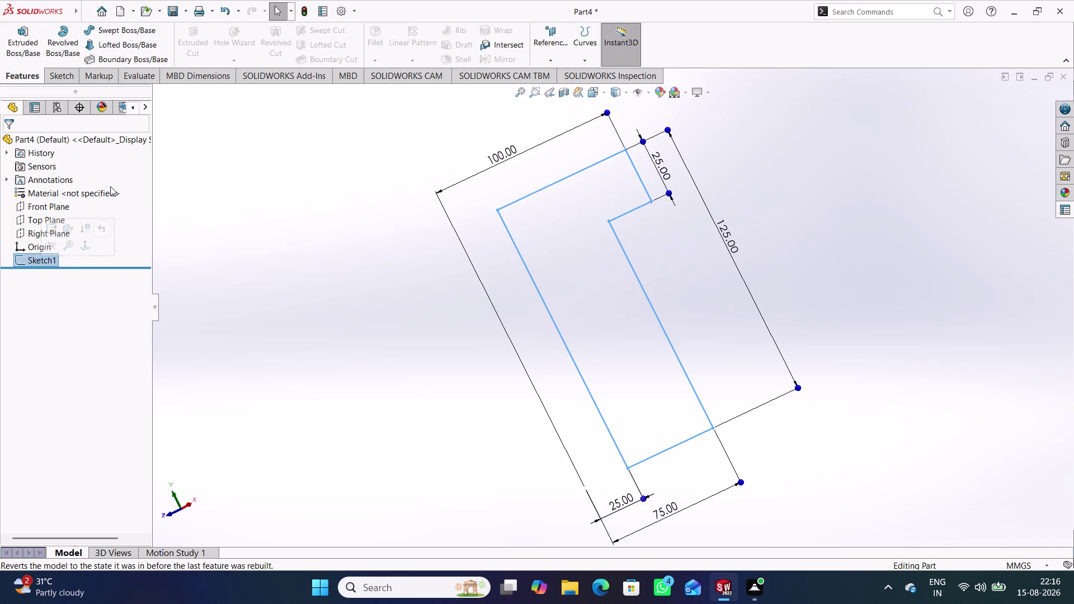
click(61, 48)
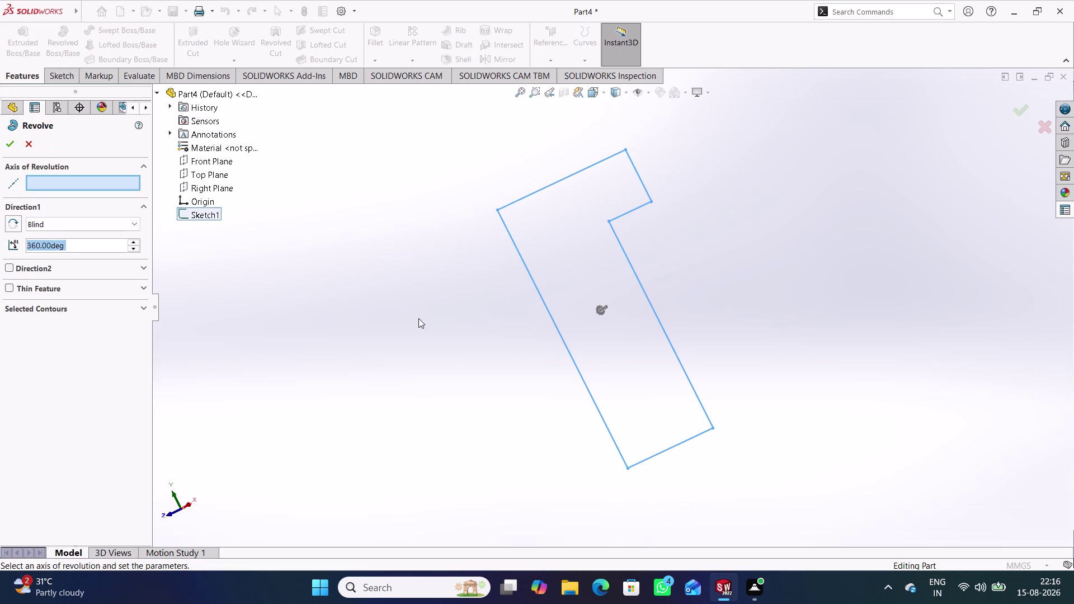
Pick the profile's left edge as the revolve axis, then cancel the revolve.
click(605, 310)
click(538, 366)
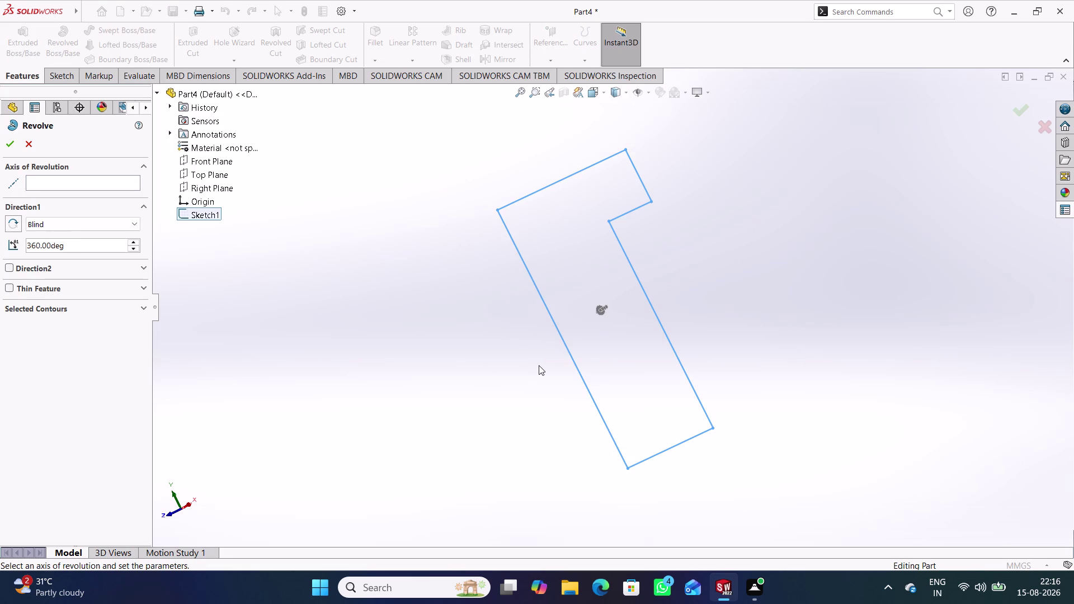
click(568, 346)
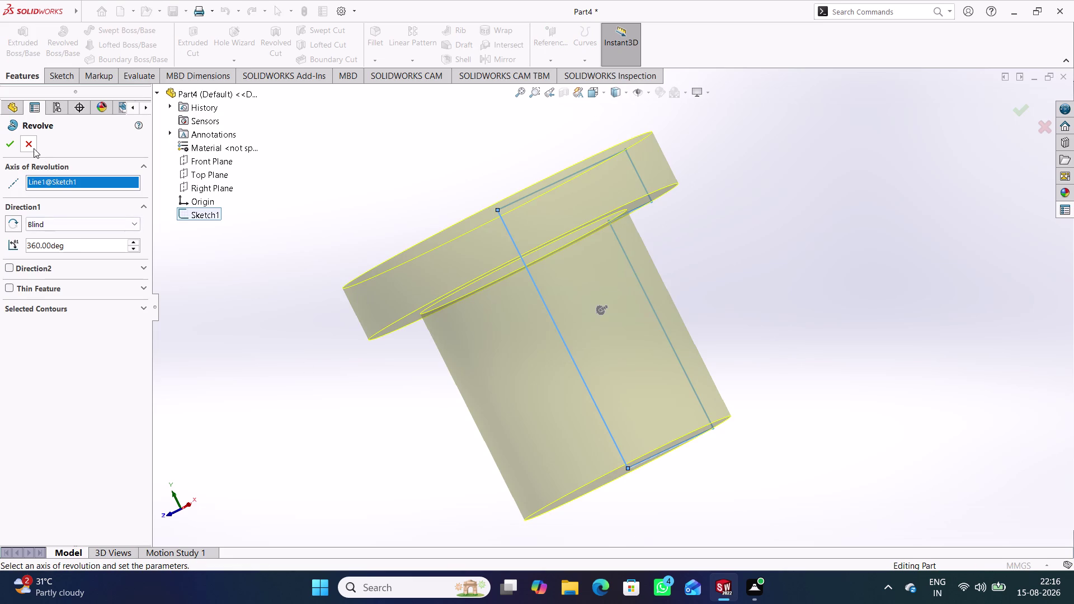
click(33, 148)
click(430, 297)
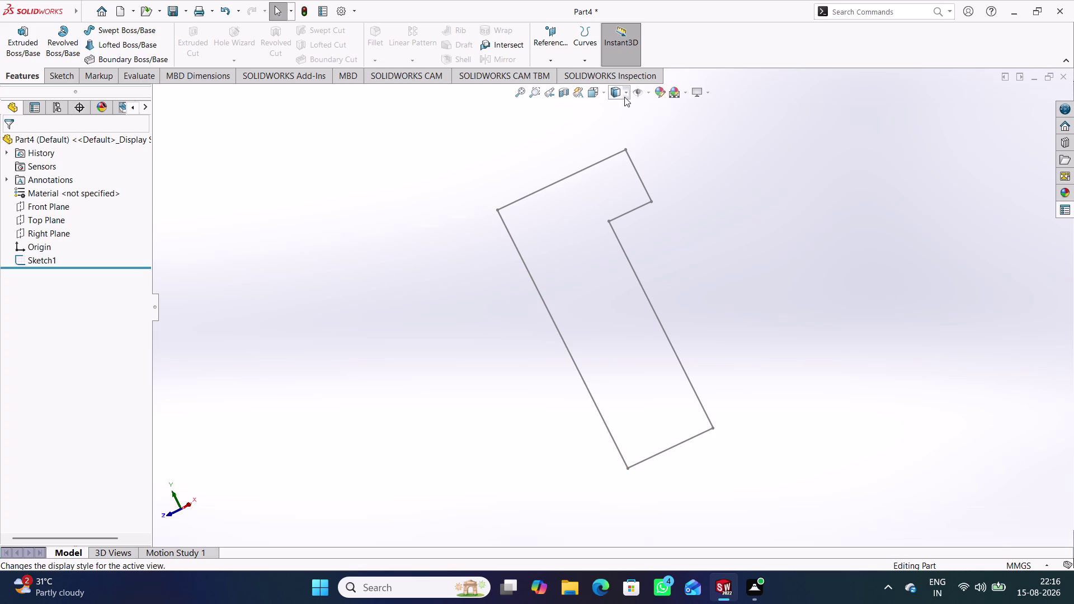
Toggle reference visibility, orbit the view, and reopen Sketch1 for editing.
click(645, 96)
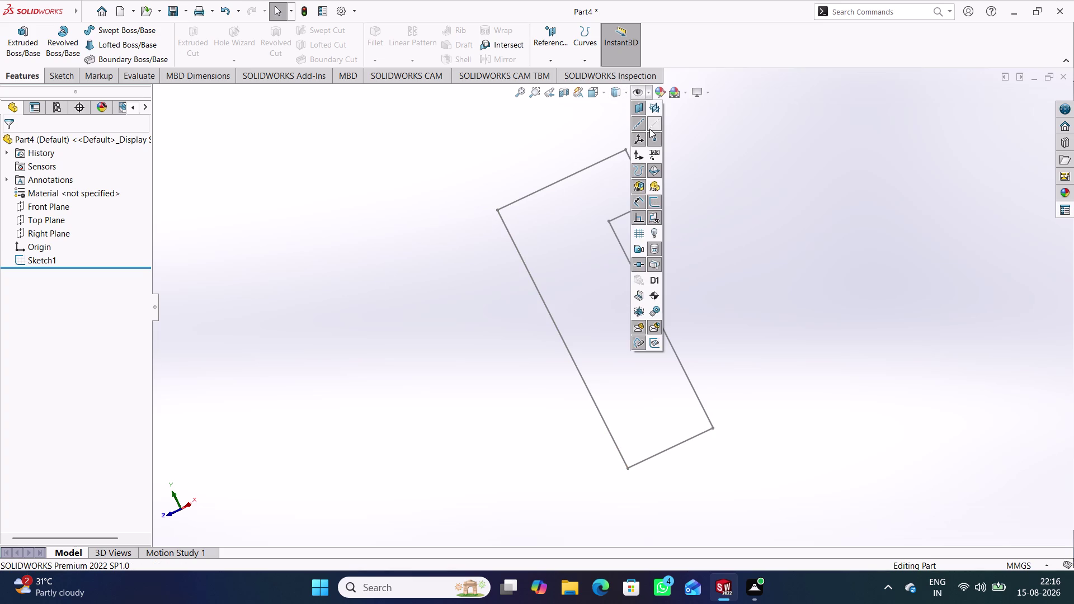
click(642, 124)
click(651, 120)
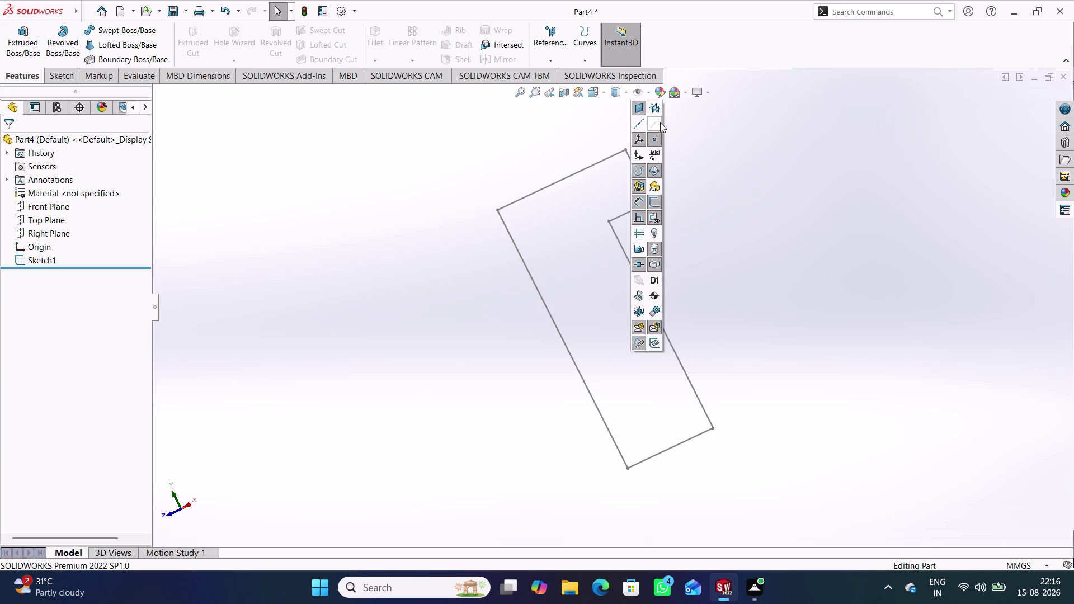
click(655, 126)
click(716, 207)
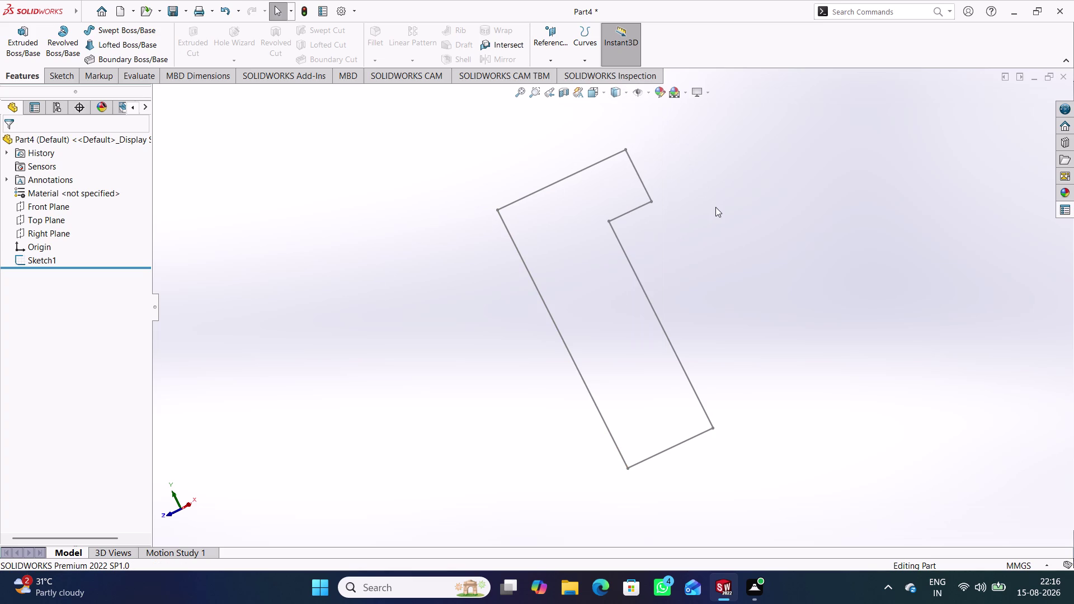
middle_drag(707, 245, 663, 311)
double_click(646, 274)
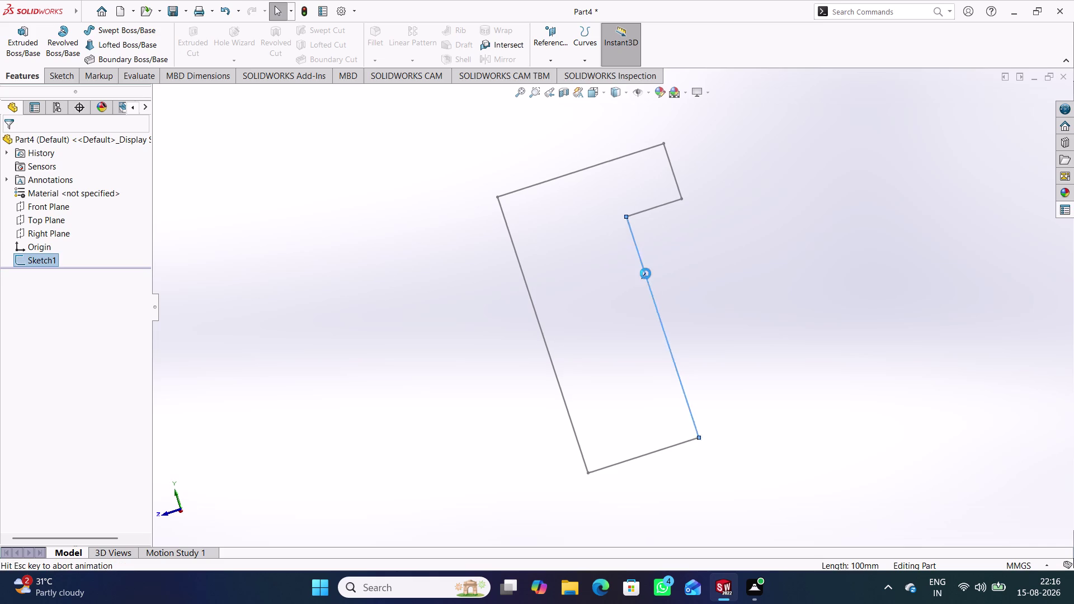
click(714, 283)
Open and close the Hide/Show Items options and nudge the sketch view.
scroll(up, 3)
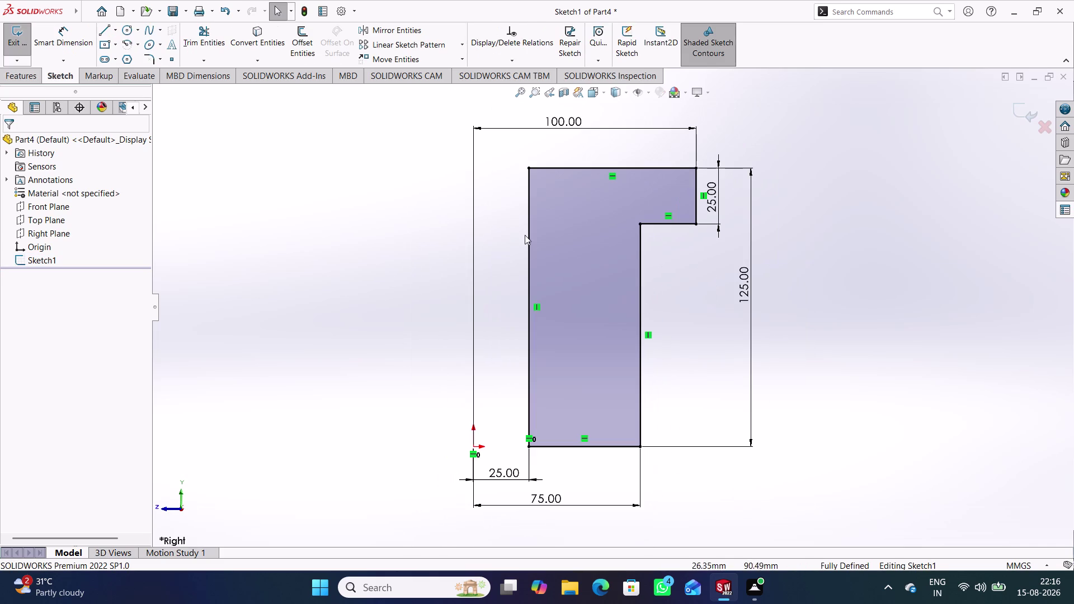
click(649, 93)
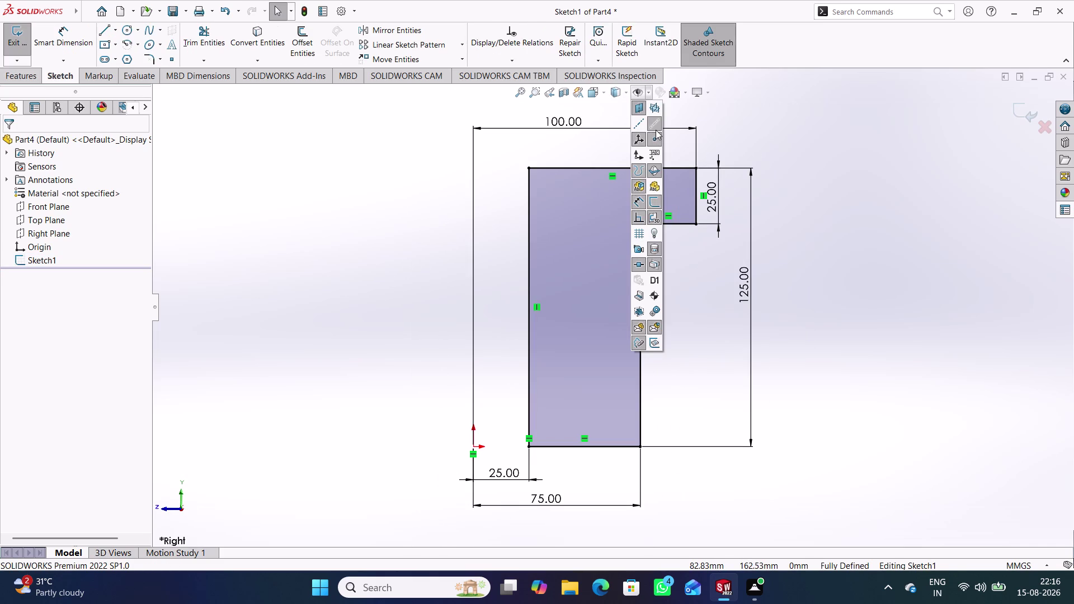
click(656, 130)
click(787, 155)
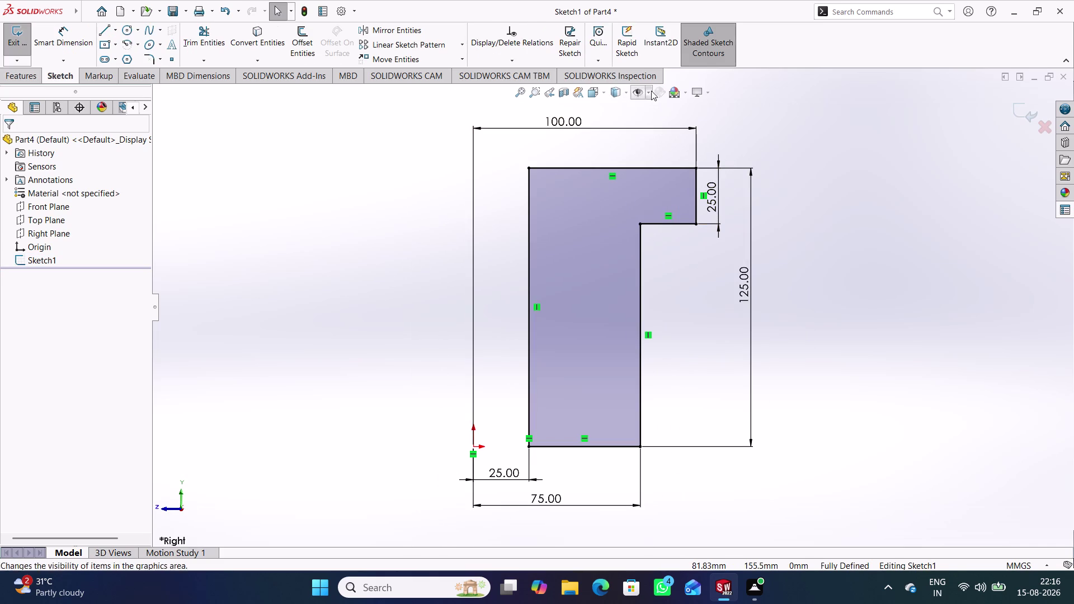
click(647, 92)
click(642, 127)
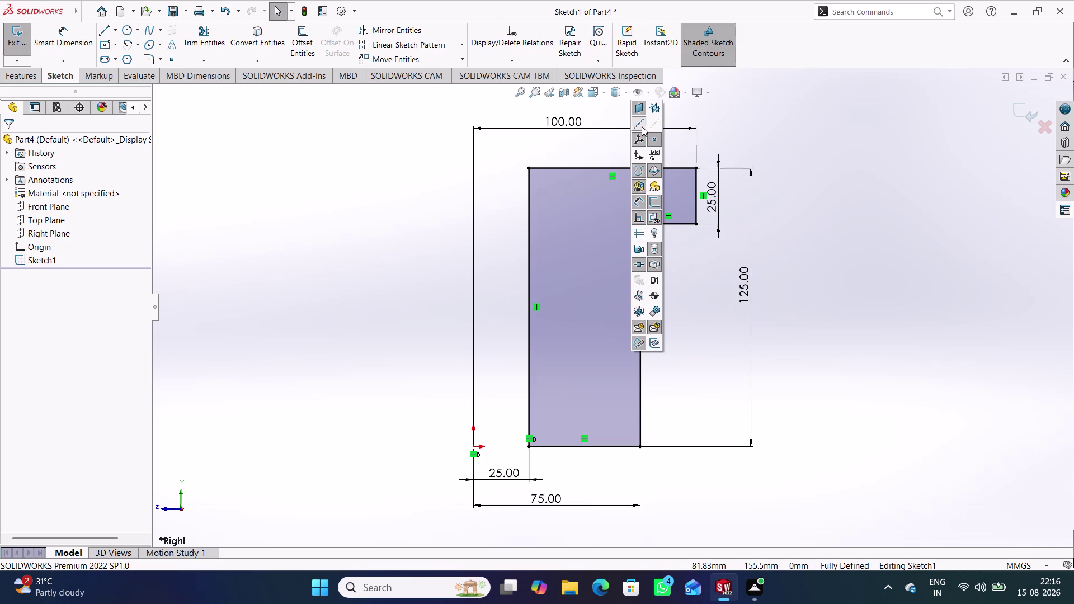
click(778, 129)
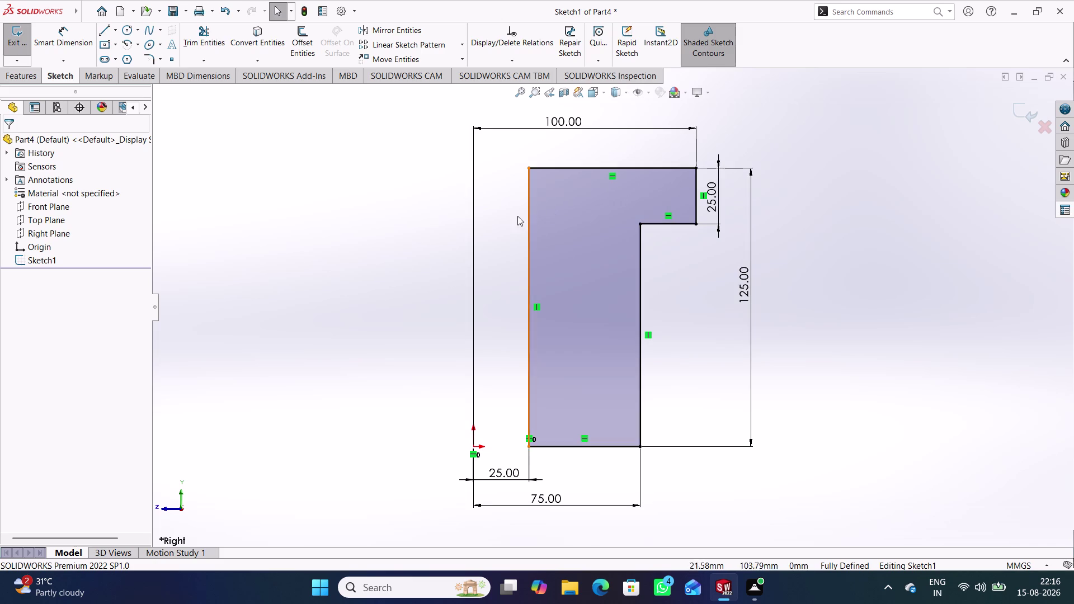
middle_drag(499, 223, 497, 237)
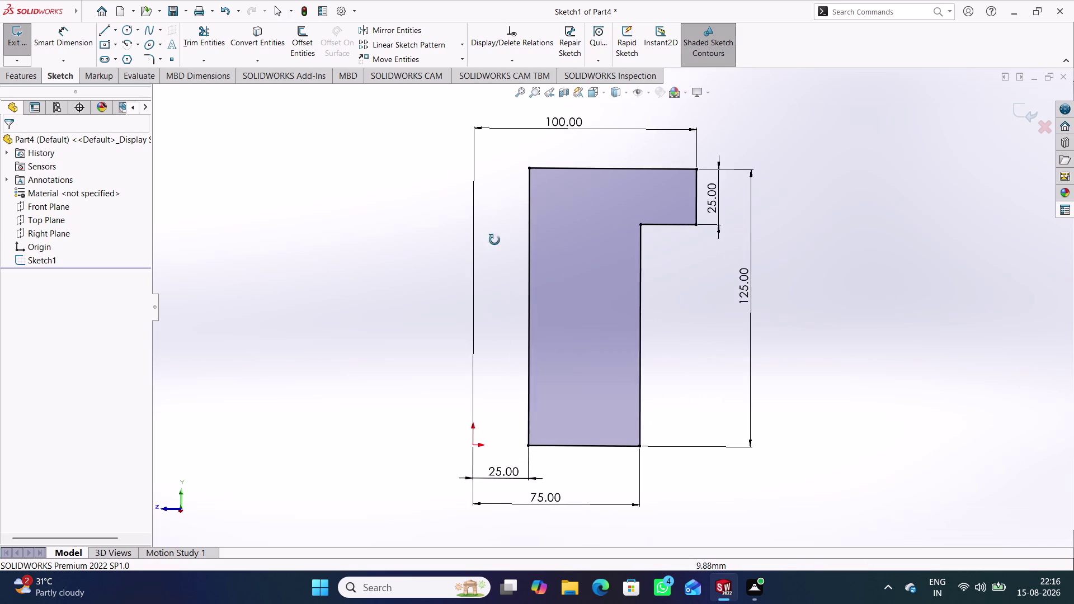
middle_drag(496, 237, 488, 254)
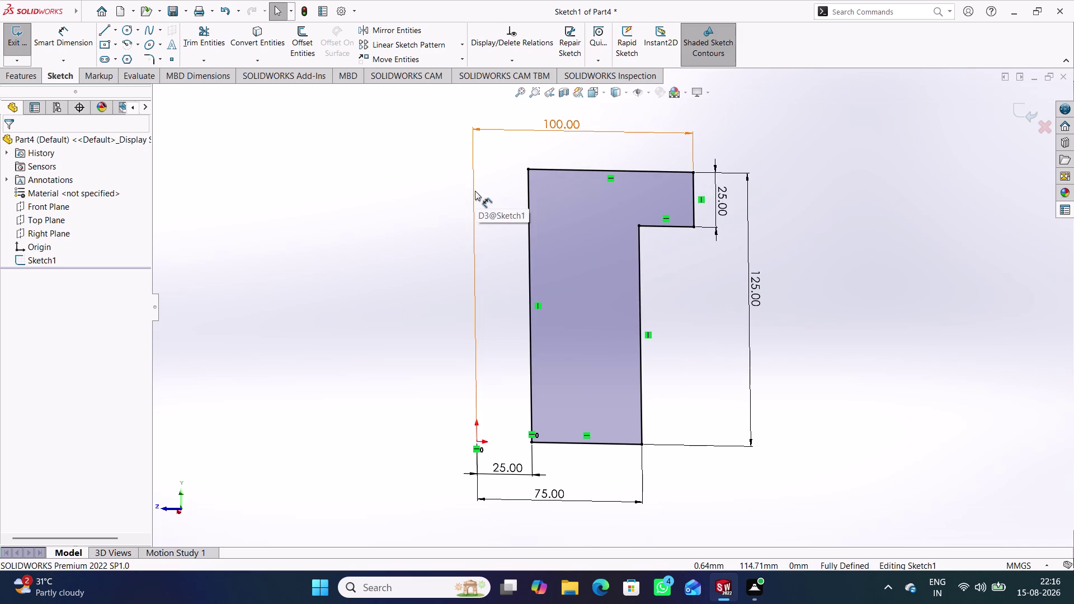
Drag the 100 mm width dimension to just above the profile.
click(502, 246)
drag(499, 129, 505, 181)
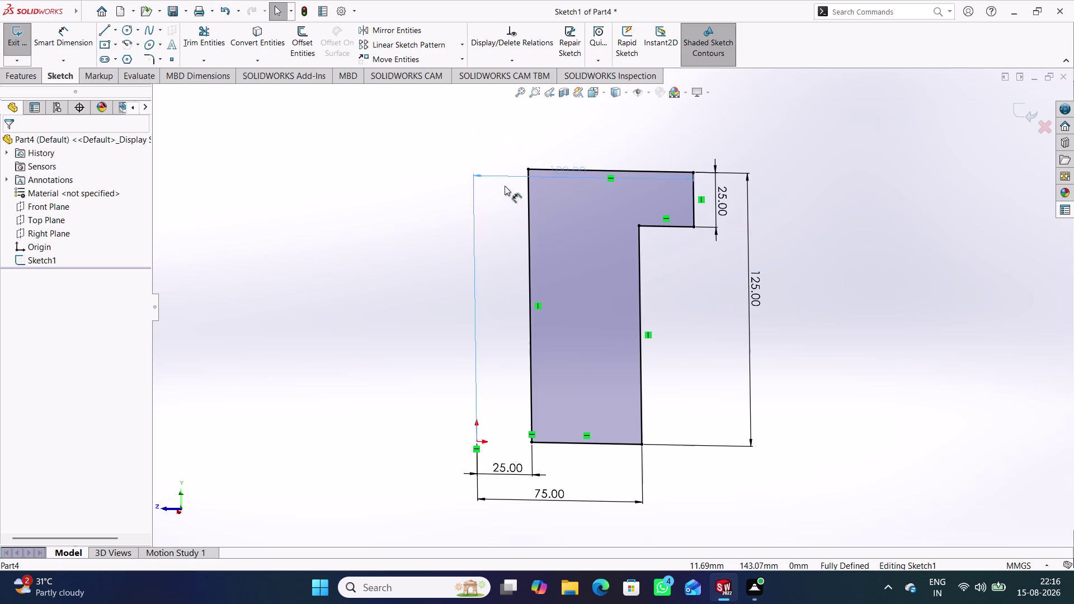
drag(505, 180, 516, 112)
click(492, 199)
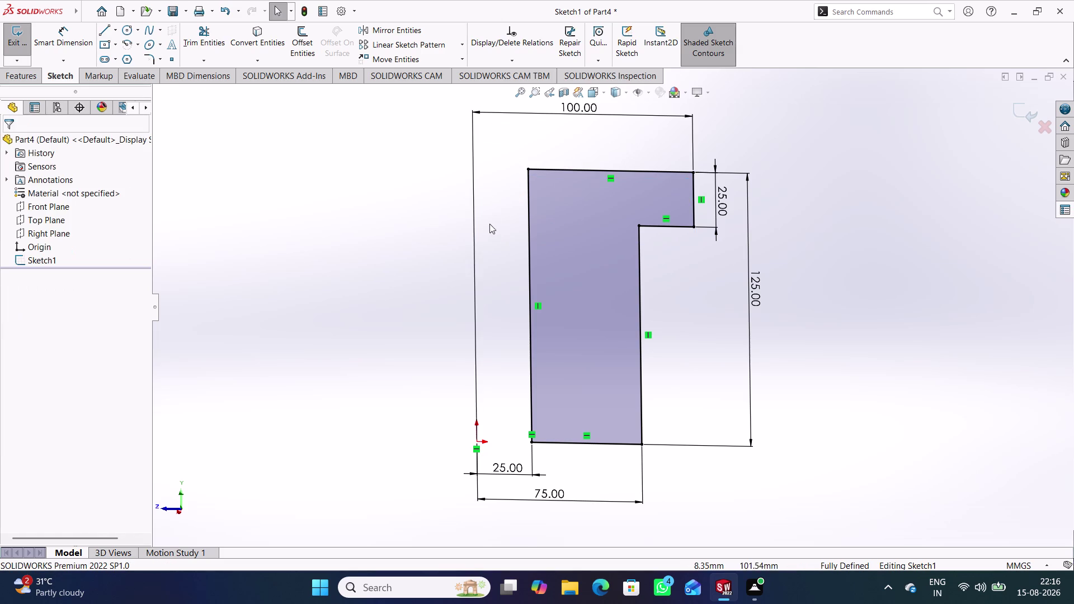
click(477, 222)
click(815, 138)
Repeatedly toggle entries in the Hide/Show Items visibility list.
click(647, 94)
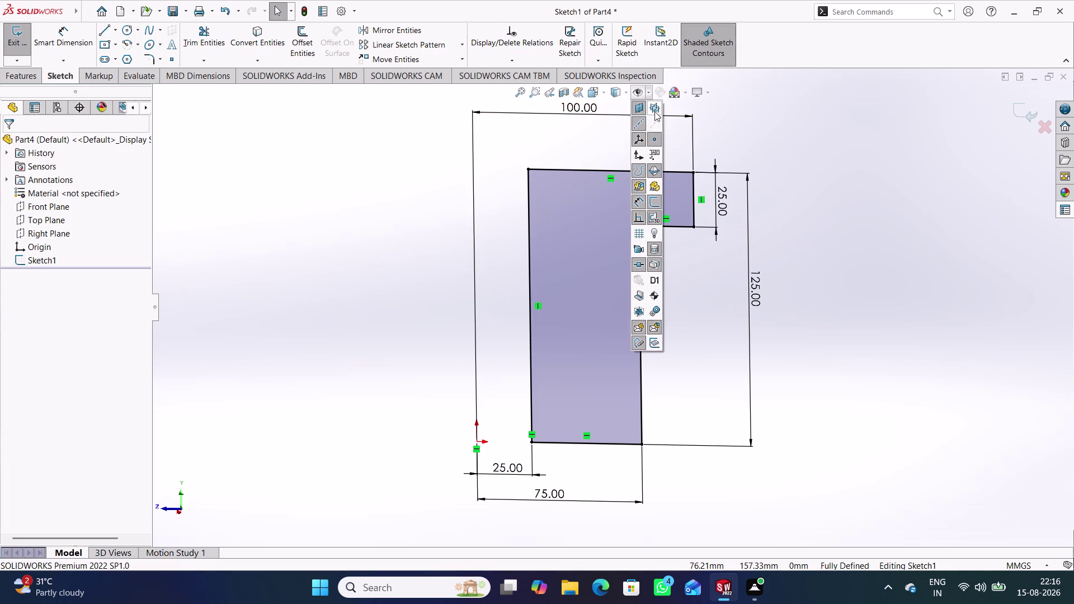
click(655, 127)
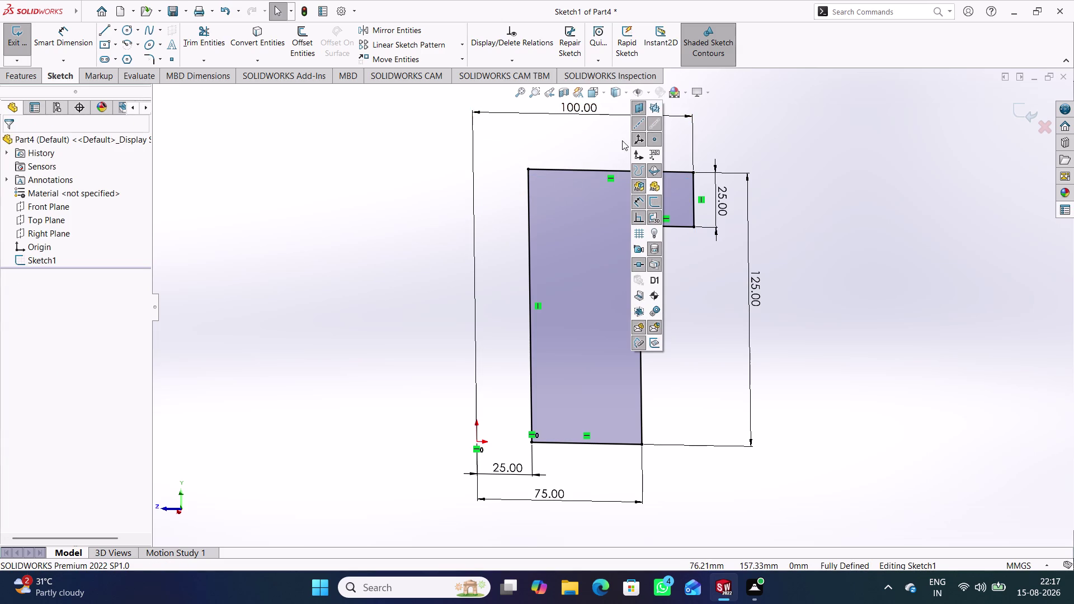
click(640, 126)
click(518, 177)
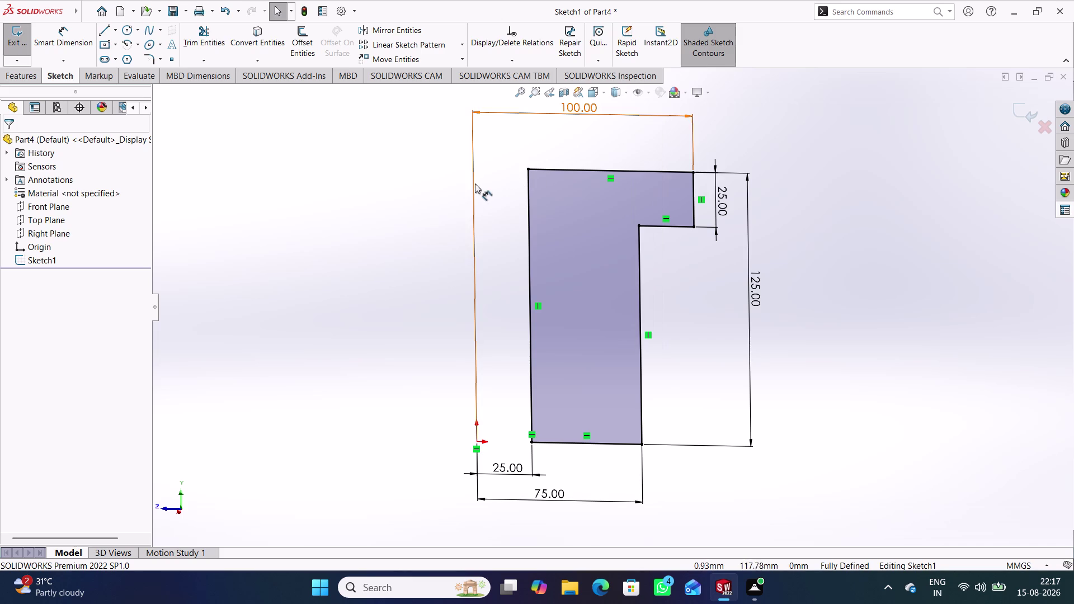
click(474, 182)
click(502, 198)
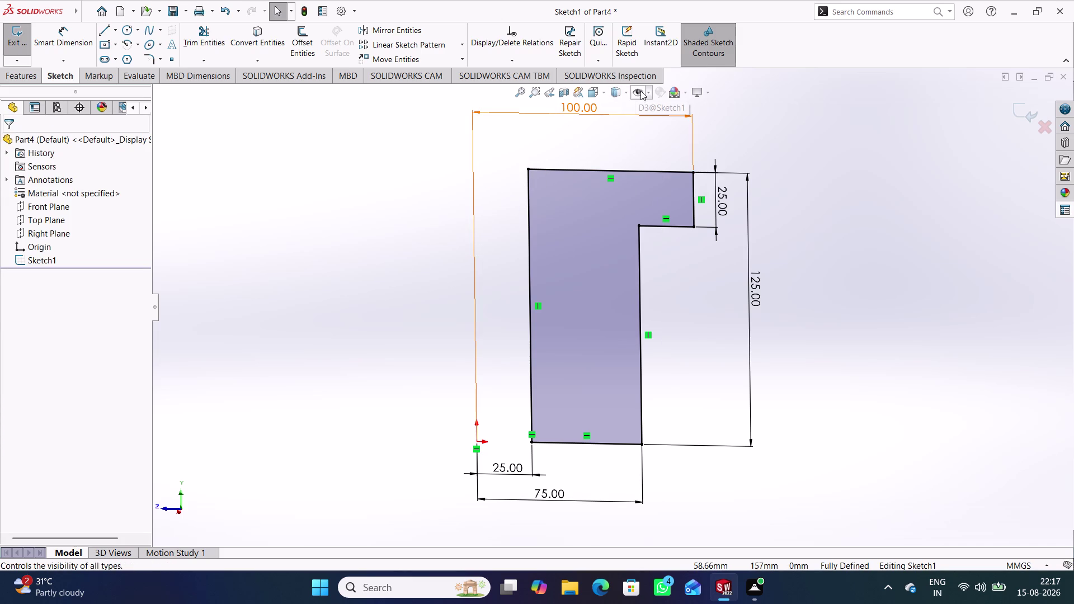
click(634, 91)
click(524, 155)
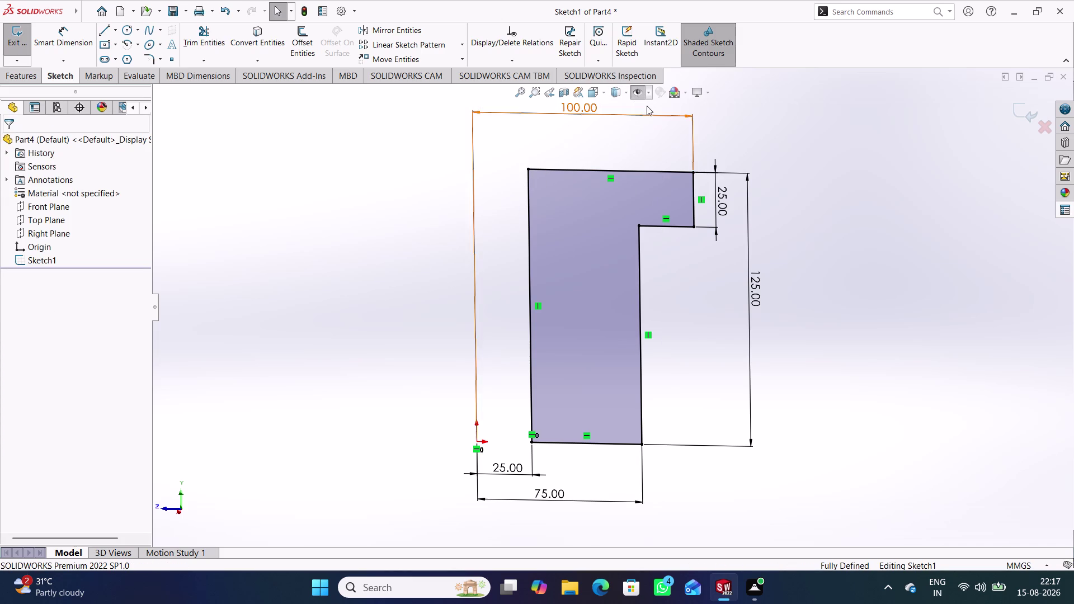
click(652, 93)
click(653, 124)
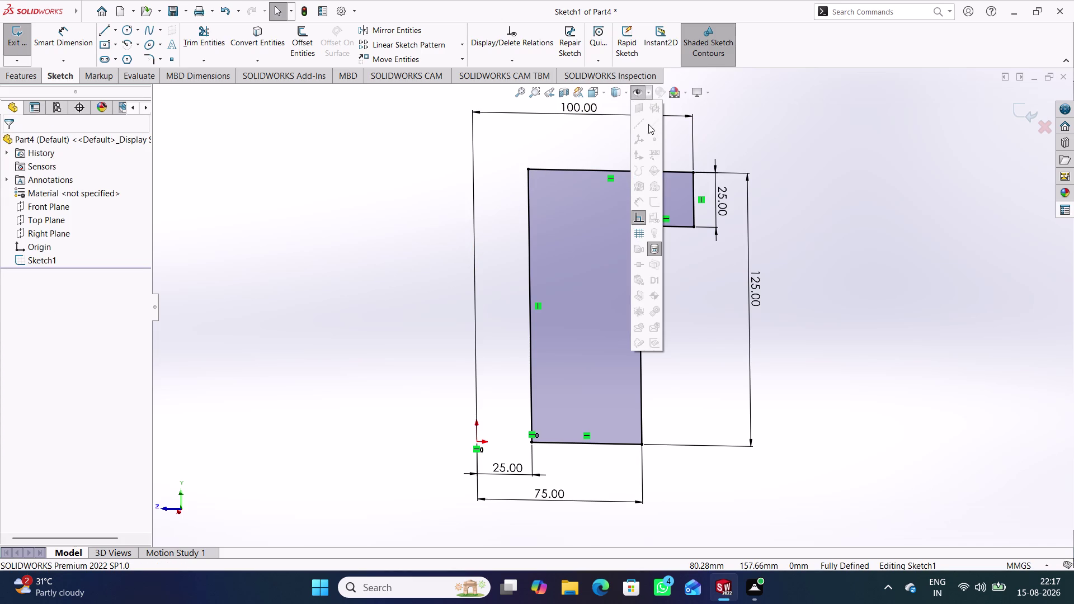
click(639, 93)
click(601, 136)
click(647, 94)
click(614, 130)
click(639, 91)
click(626, 125)
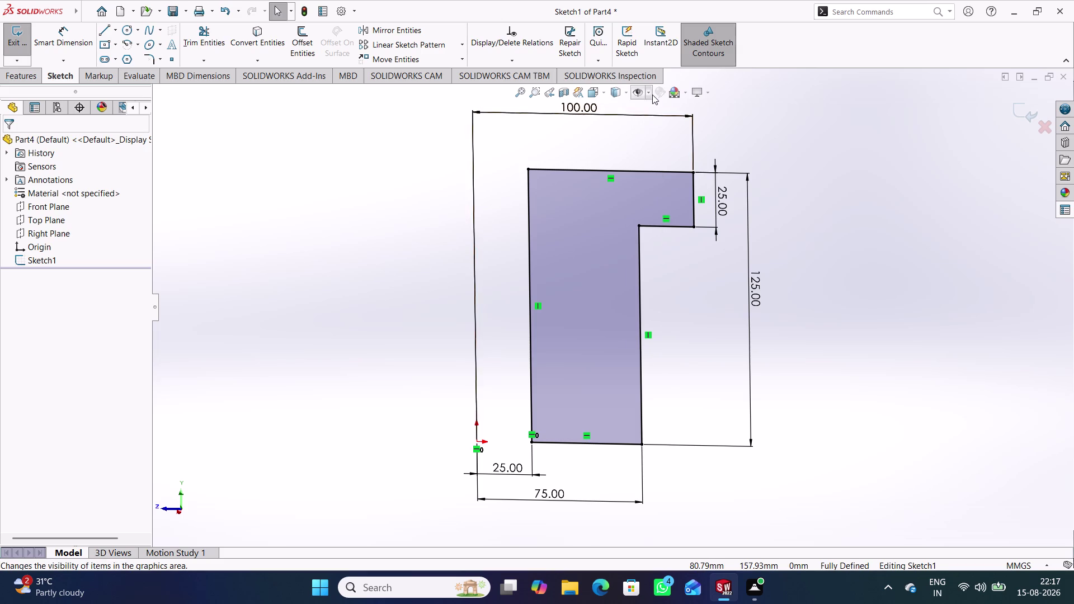
click(650, 91)
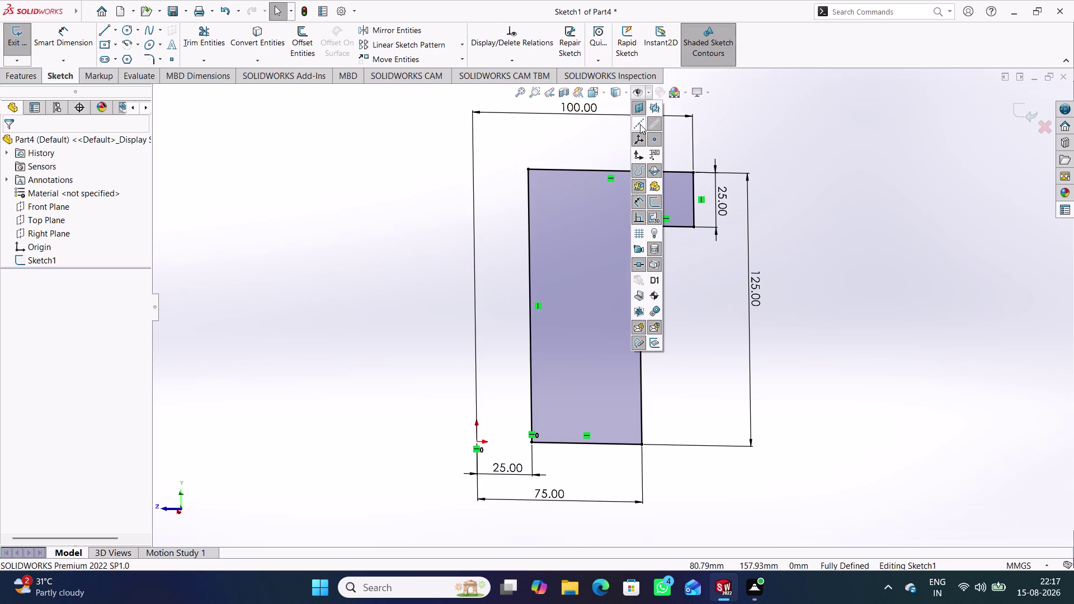
click(640, 125)
click(601, 139)
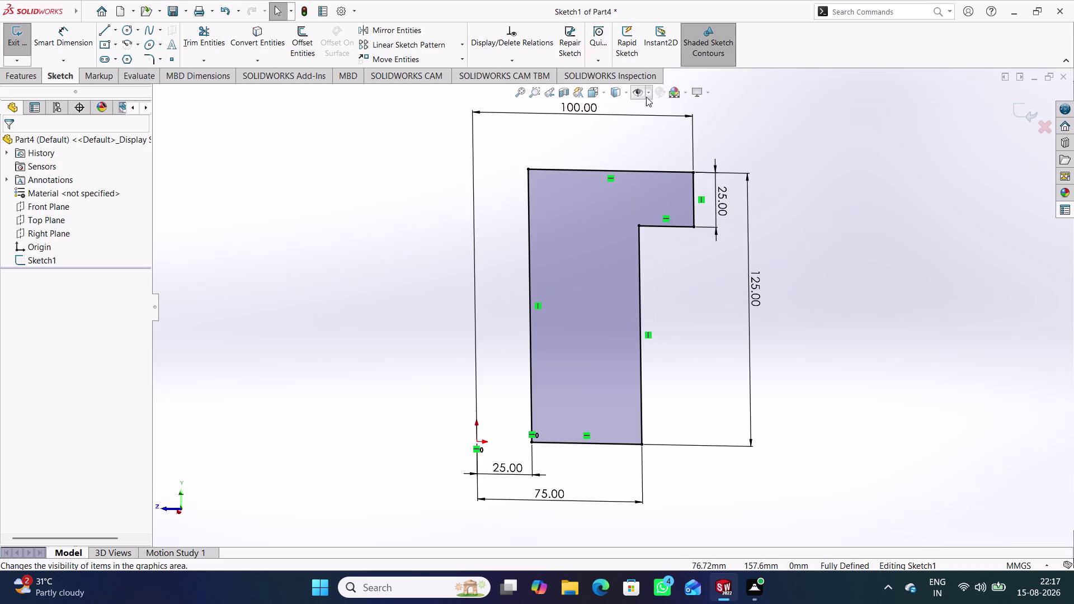
click(646, 97)
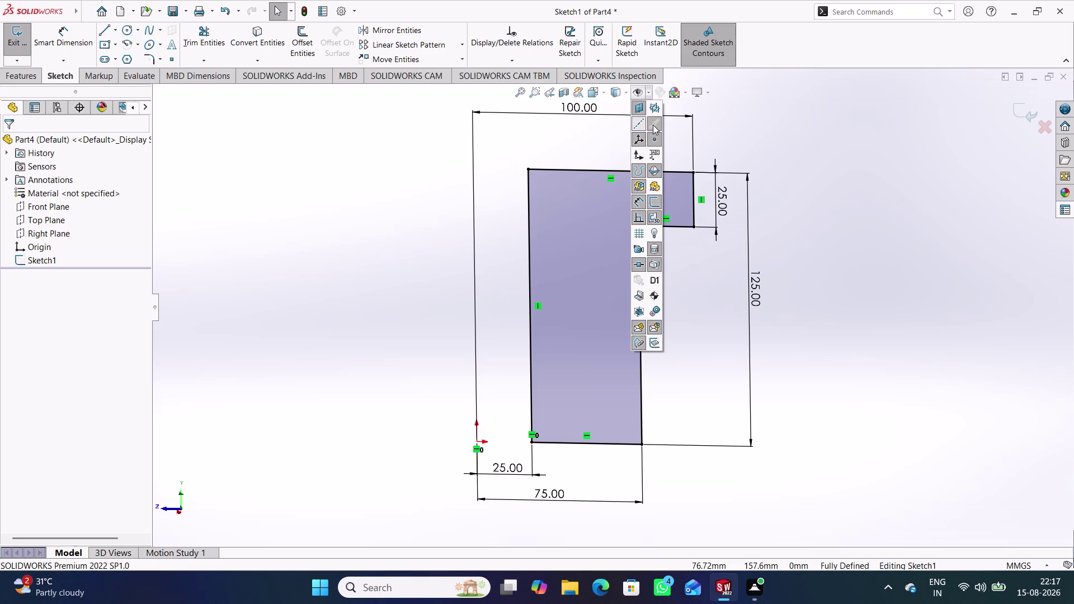
click(643, 126)
click(592, 134)
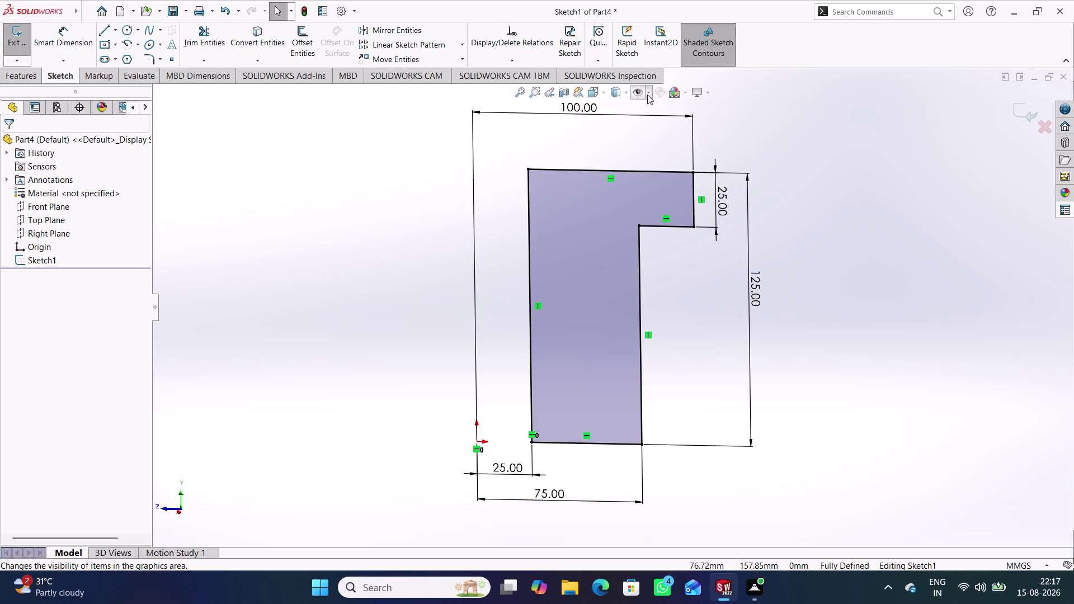
click(648, 94)
Move the 100 mm width dimension below the 75 mm dimension.
click(580, 149)
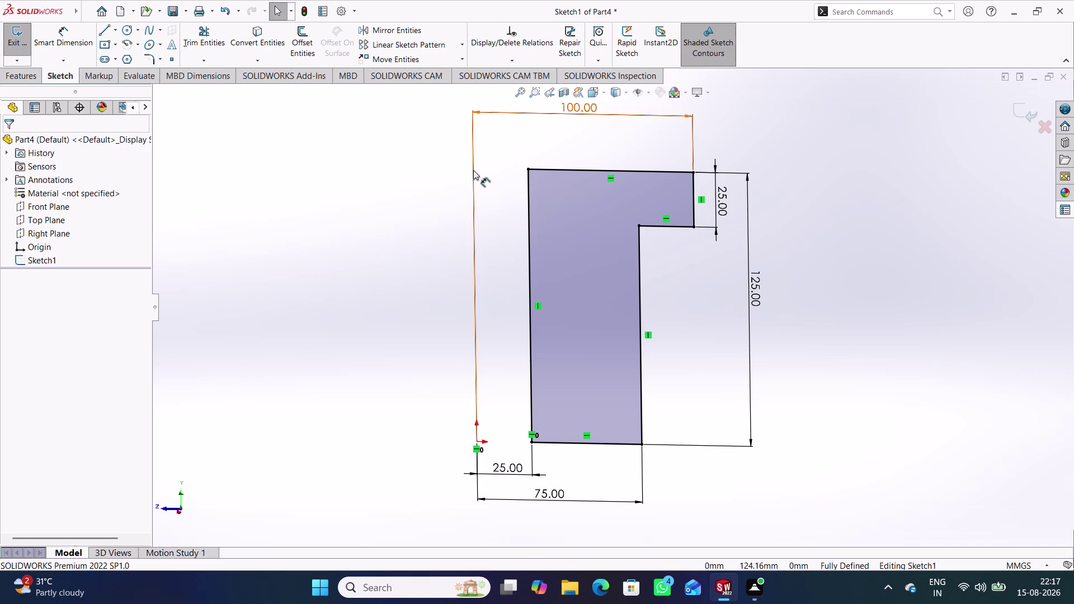
drag(536, 110, 567, 441)
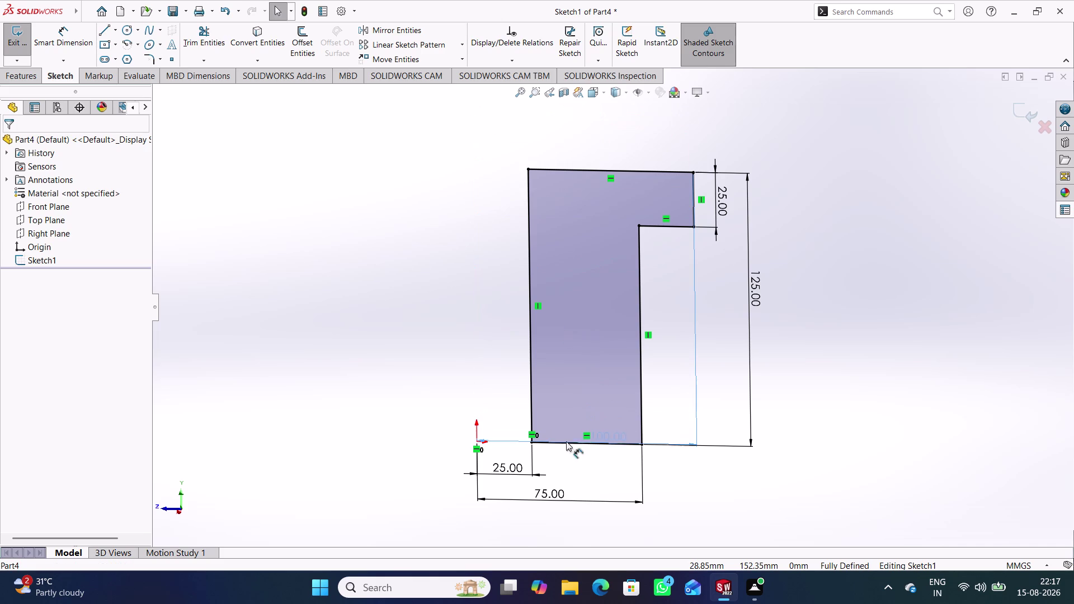
drag(566, 441, 571, 524)
click(728, 489)
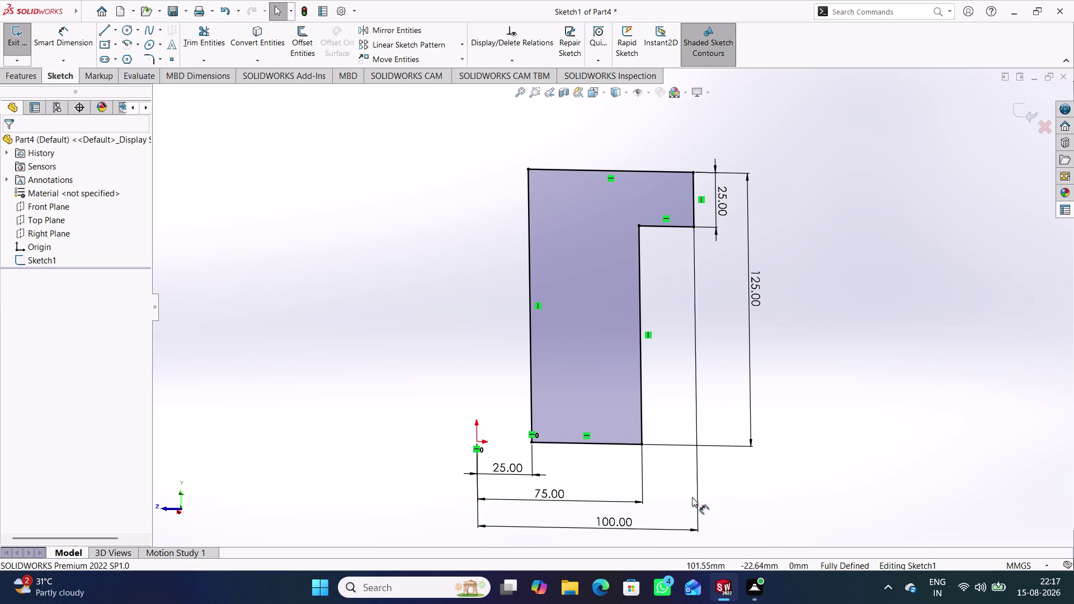
drag(622, 521, 572, 518)
click(746, 495)
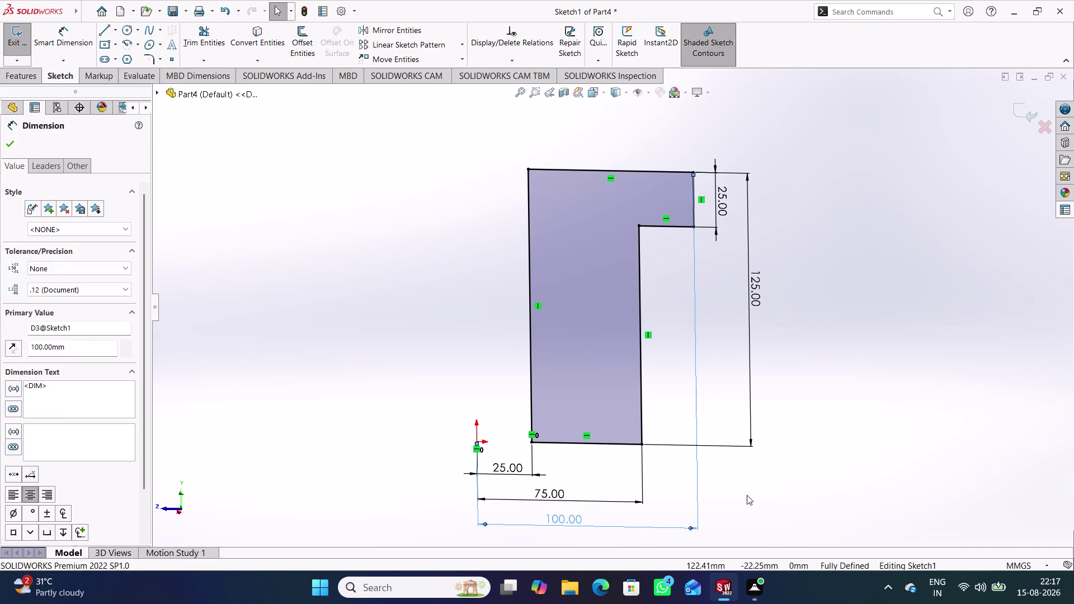
Toggle item visibility, exit Sketch1, and start a Revolved Boss/Base.
click(647, 94)
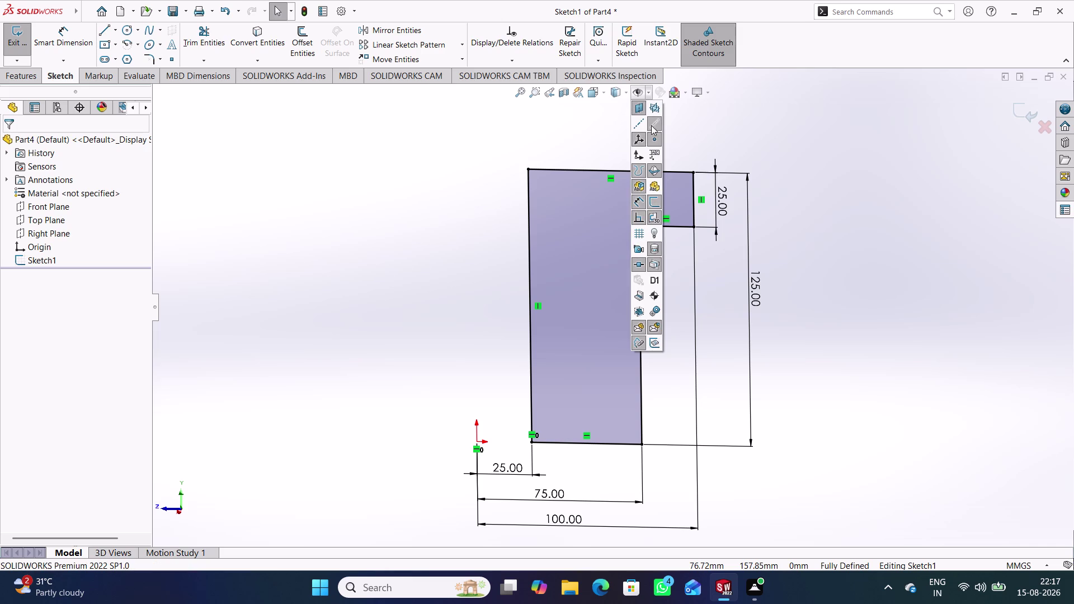
click(651, 127)
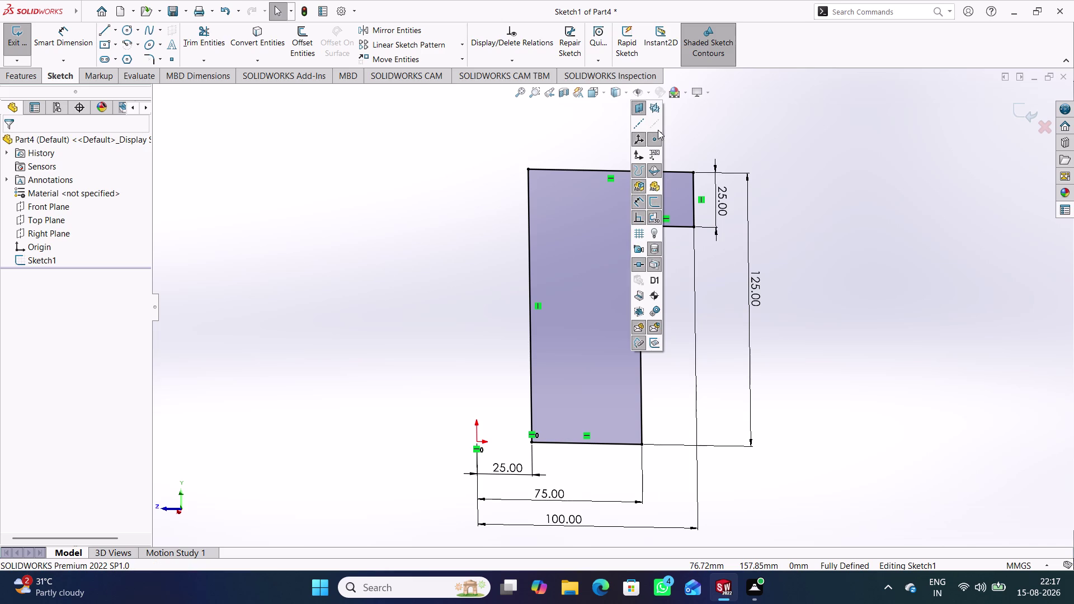
click(1025, 109)
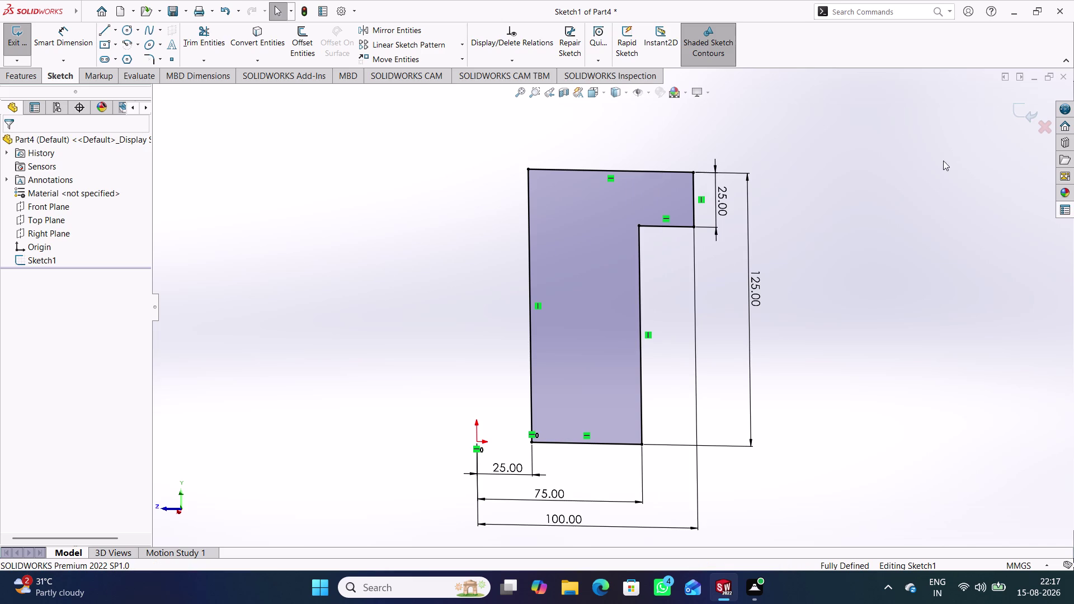
click(1029, 112)
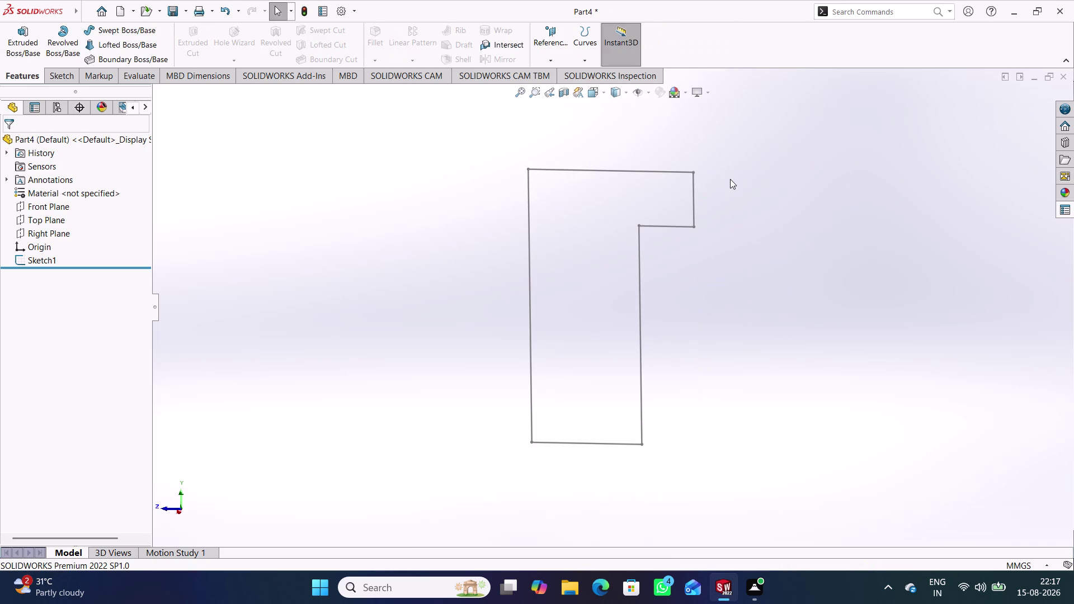
click(64, 40)
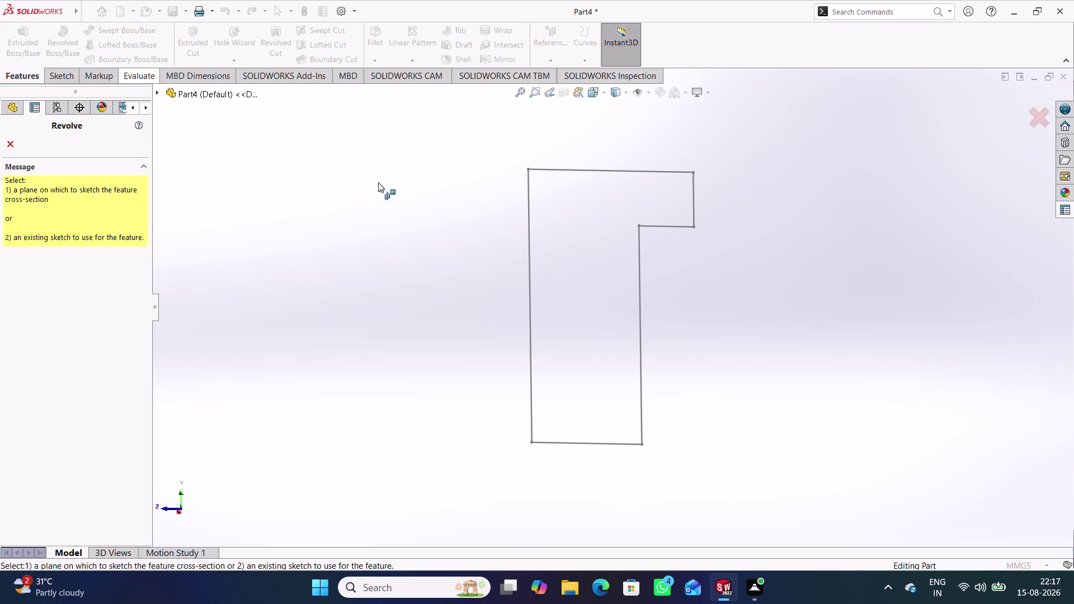
Remove the profile's outer edge as the revolve axis.
click(532, 208)
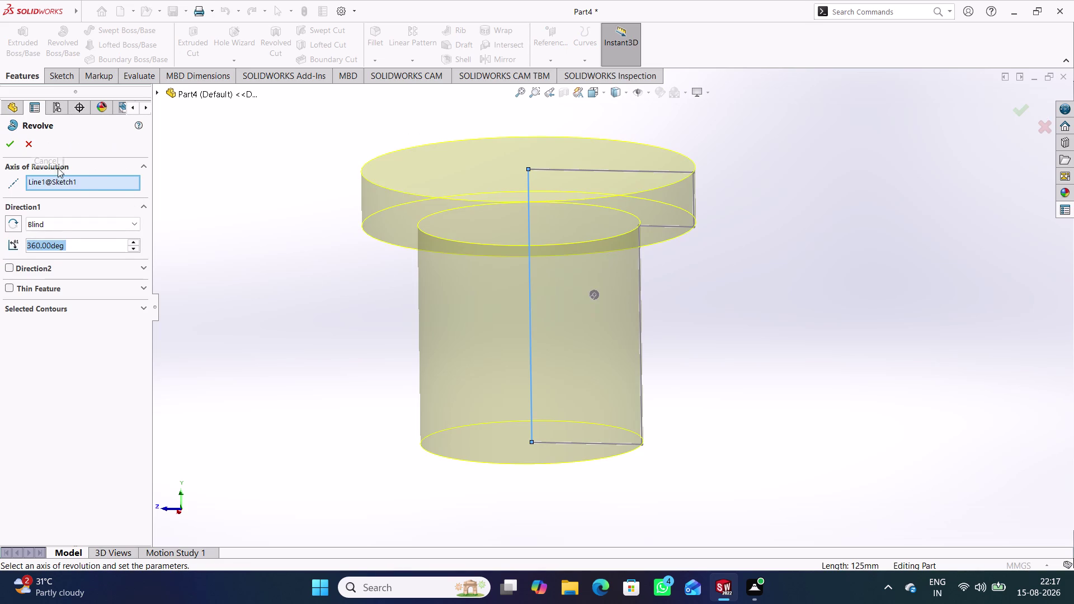
right_click(77, 178)
click(109, 202)
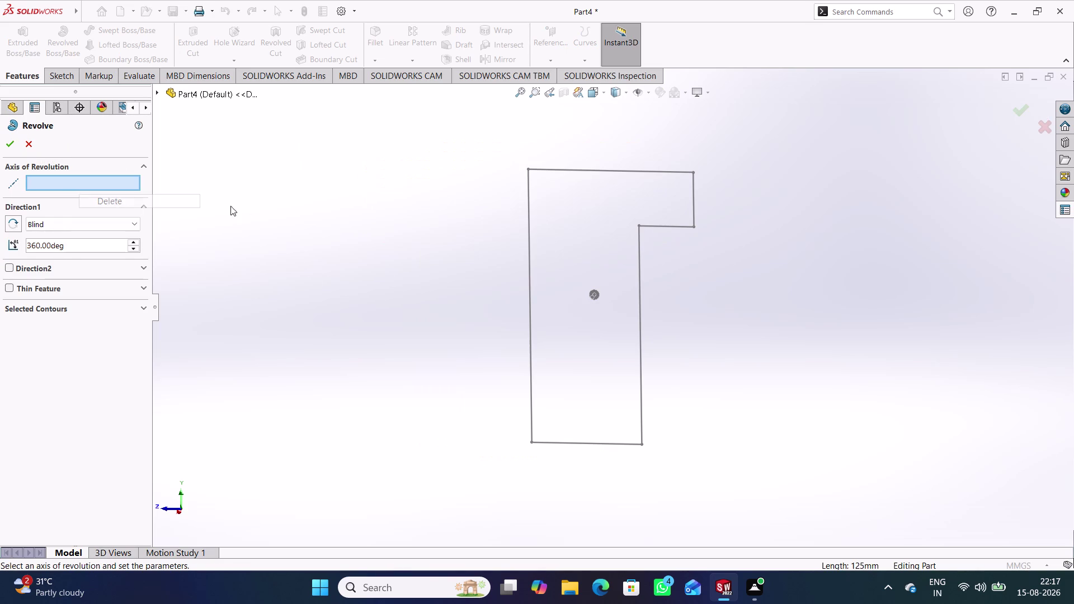
Check the Hide/Show Items menu, then cancel the Revolve feature.
click(651, 92)
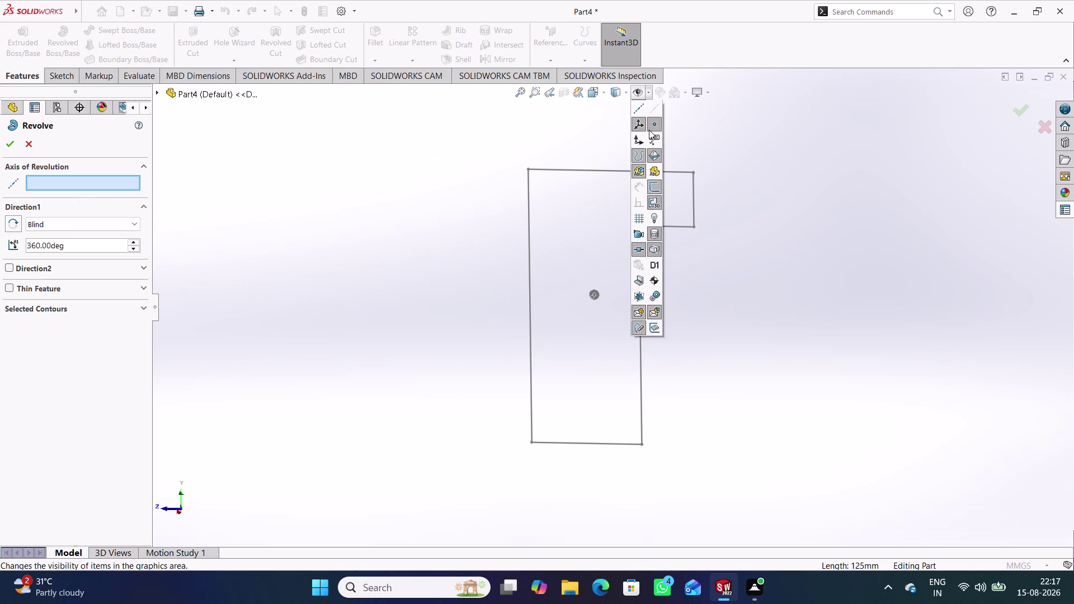
click(654, 125)
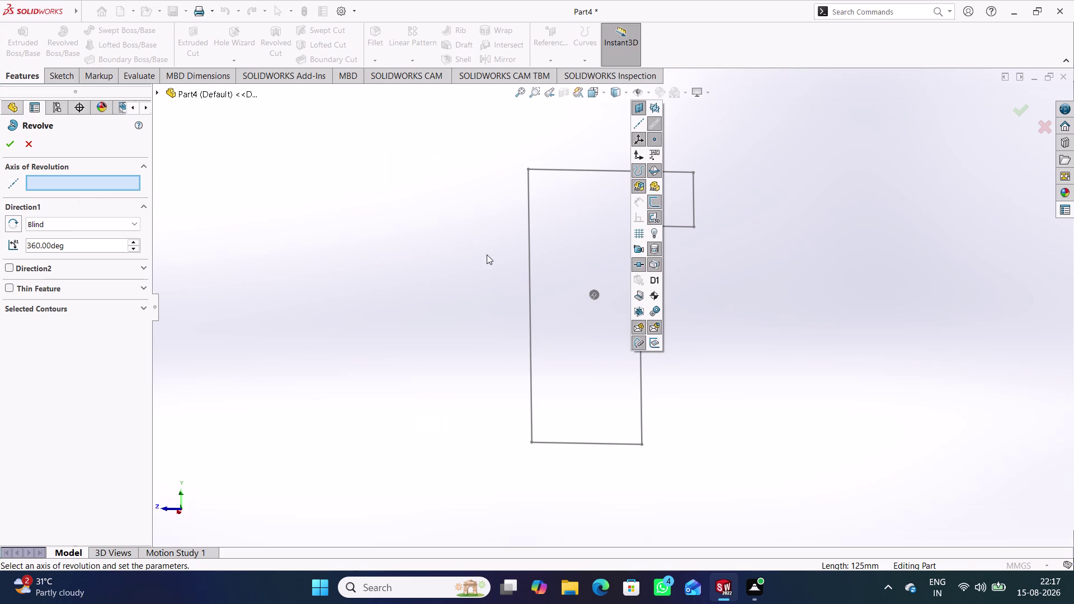
click(696, 111)
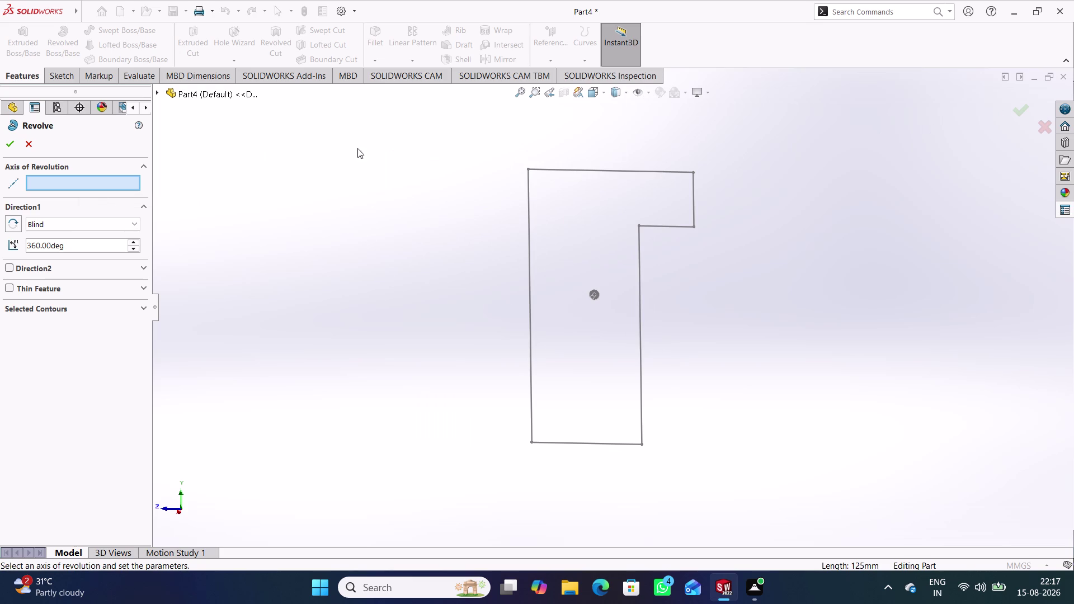
click(33, 144)
click(344, 228)
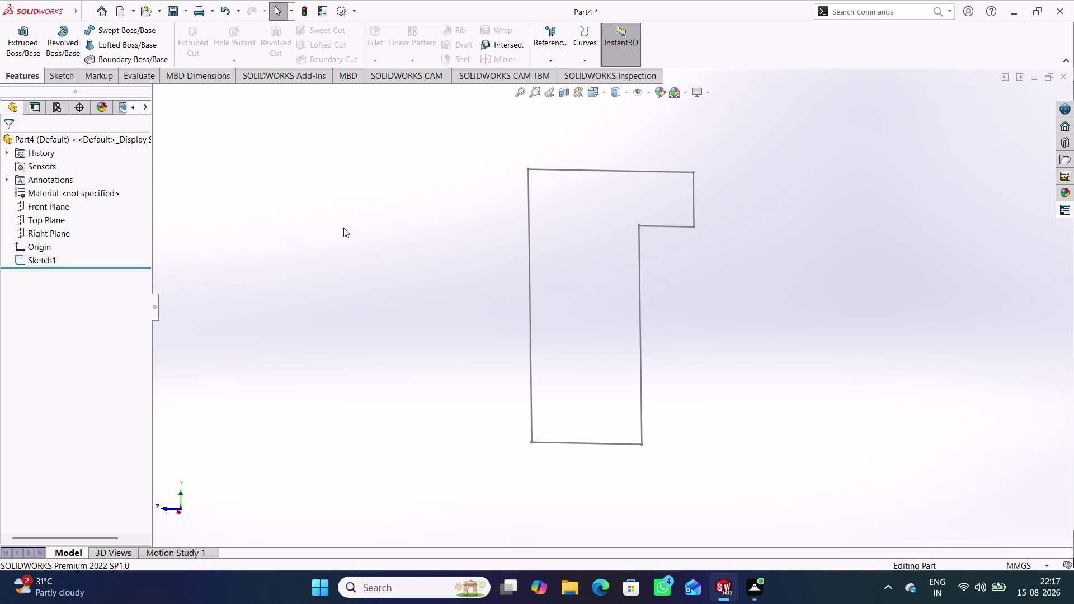
double_click(530, 214)
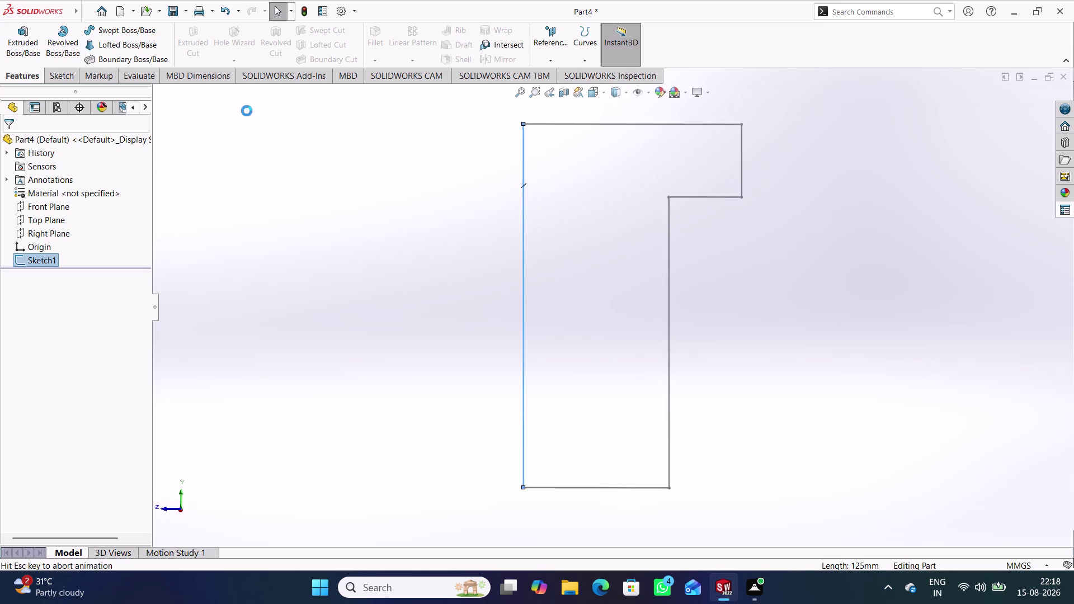
Draw a vertical 125 mm centerline up from the origin in Sketch1.
click(254, 153)
scroll(up, 3)
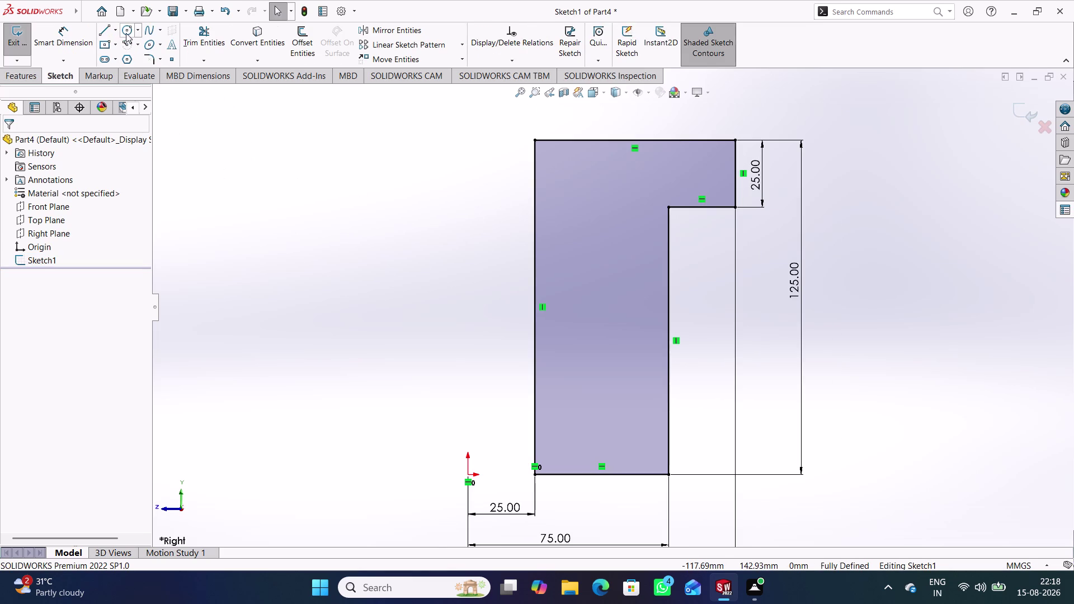
click(117, 29)
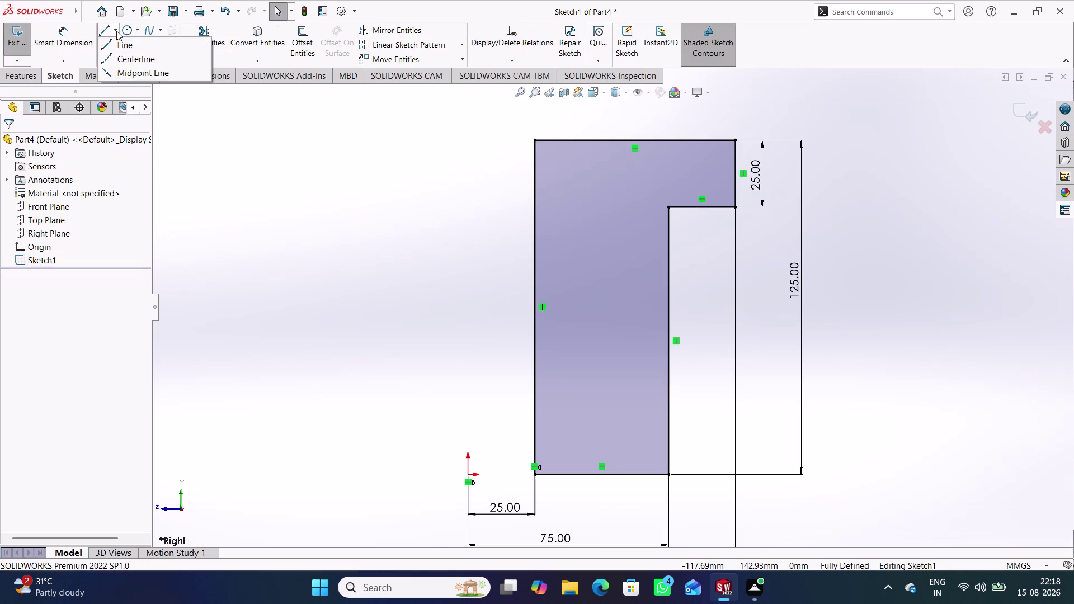
click(116, 52)
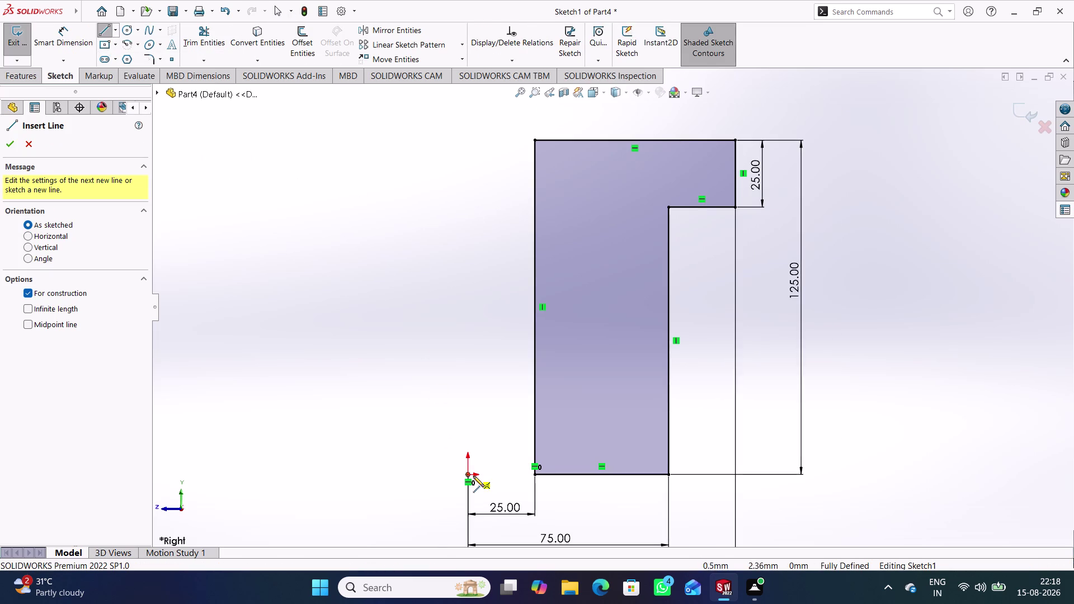
click(470, 475)
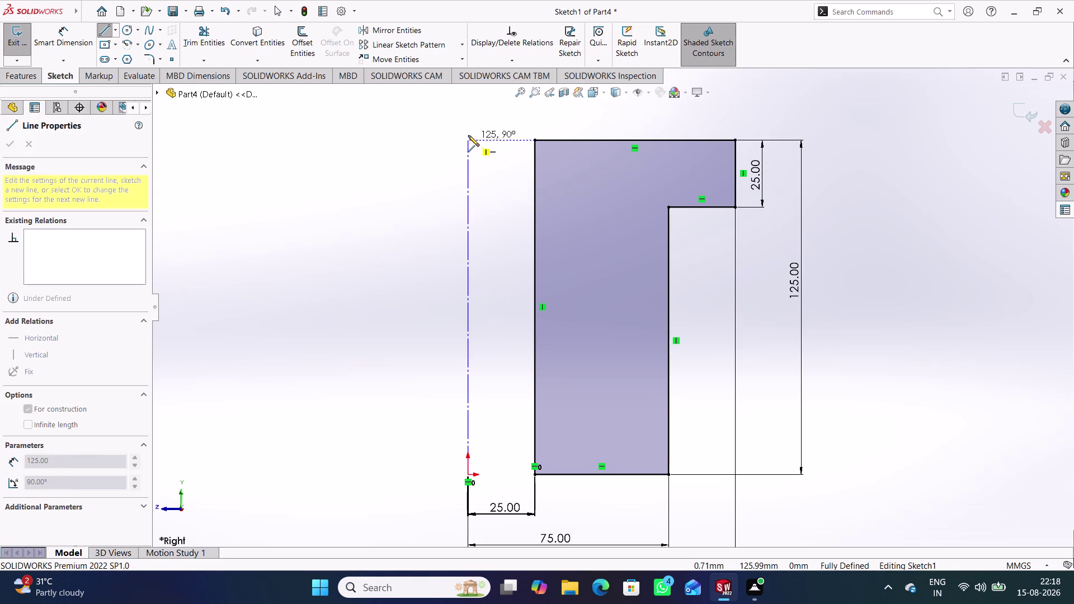
click(469, 140)
End the centerline command and exit Sketch1.
right_click(329, 197)
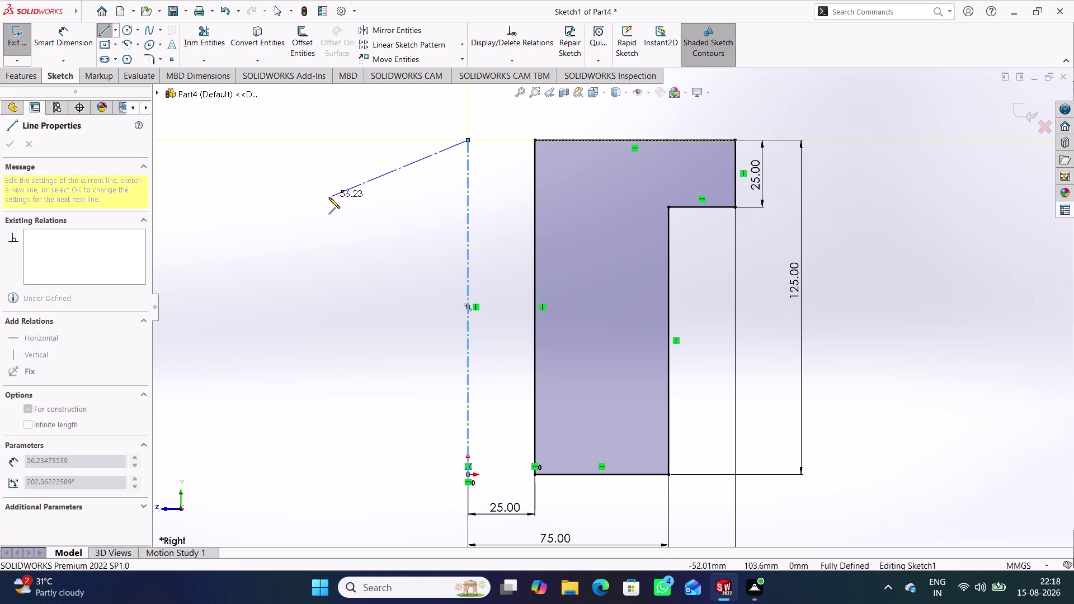
click(361, 203)
click(411, 204)
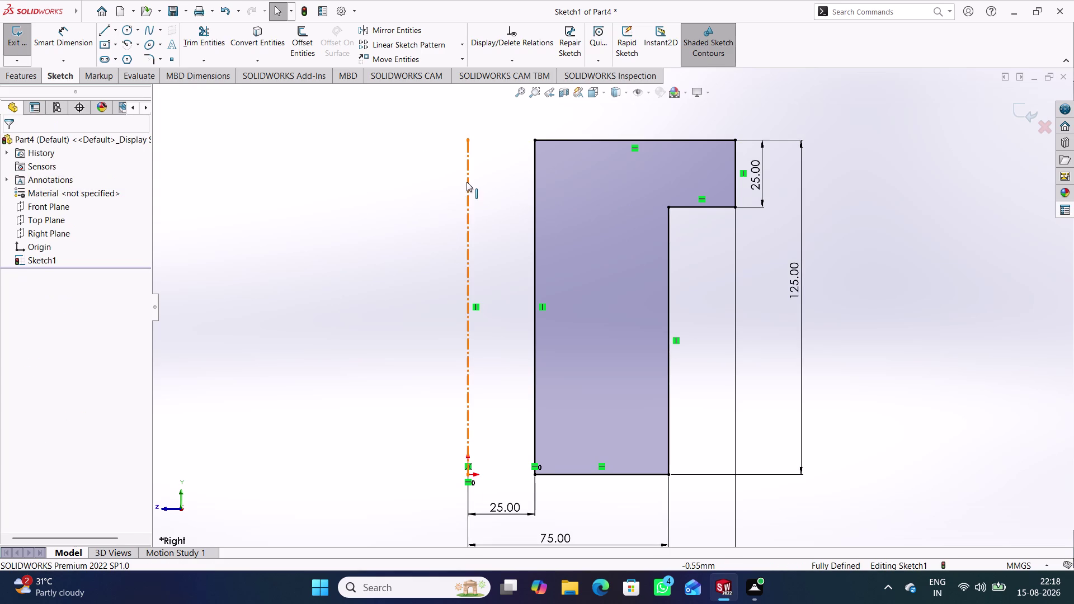
click(466, 182)
click(1019, 115)
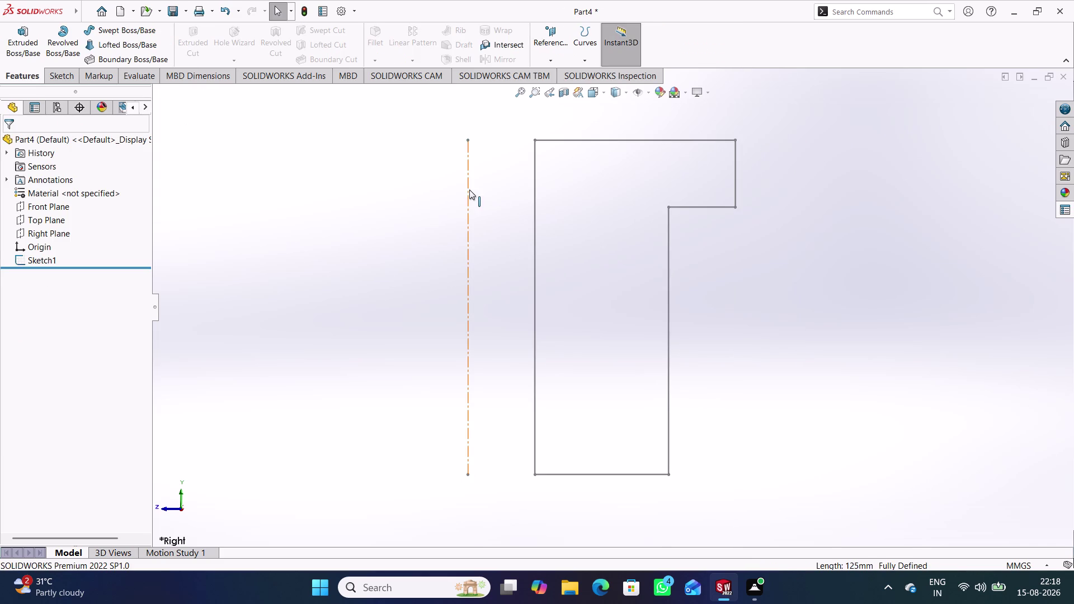
click(469, 190)
Revolve Sketch1 360° about the Line7 centerline into Revolve1, then orbit to inspect it.
click(54, 46)
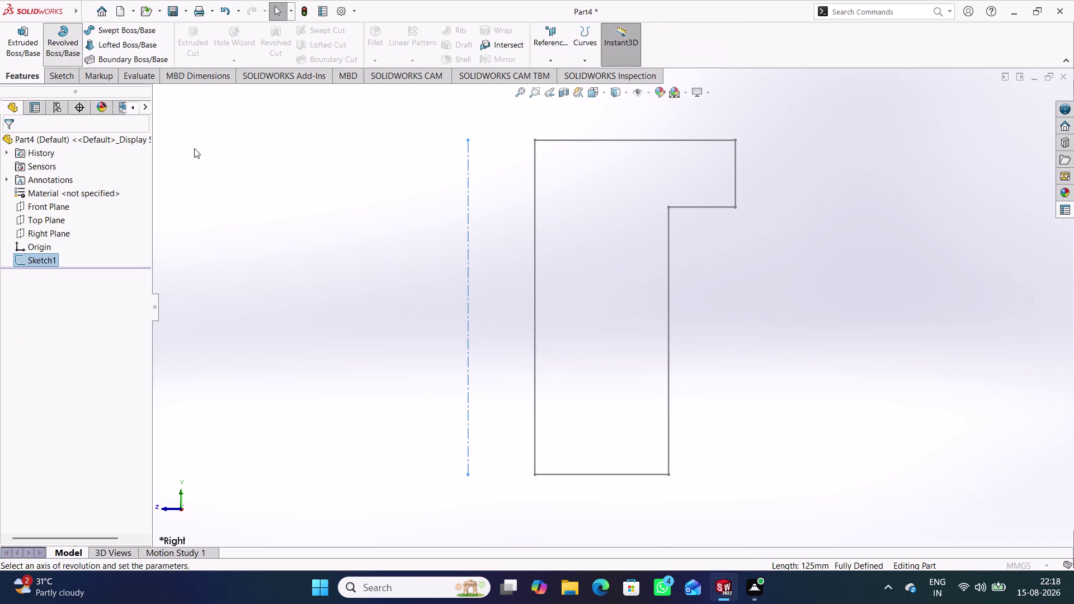
scroll(up, 3)
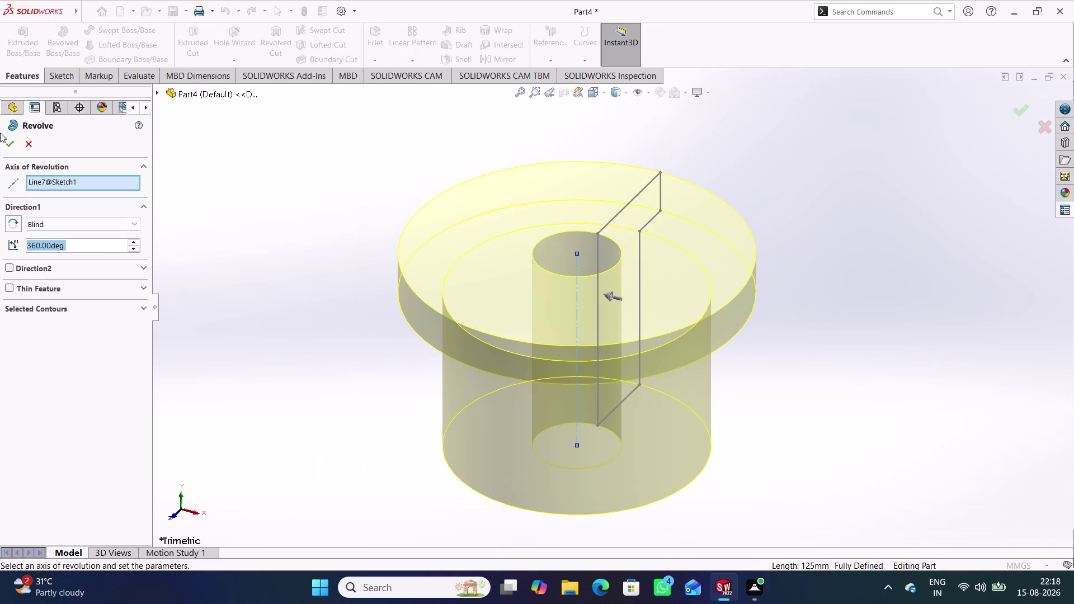
click(5, 142)
click(330, 303)
middle_drag(335, 341, 501, 105)
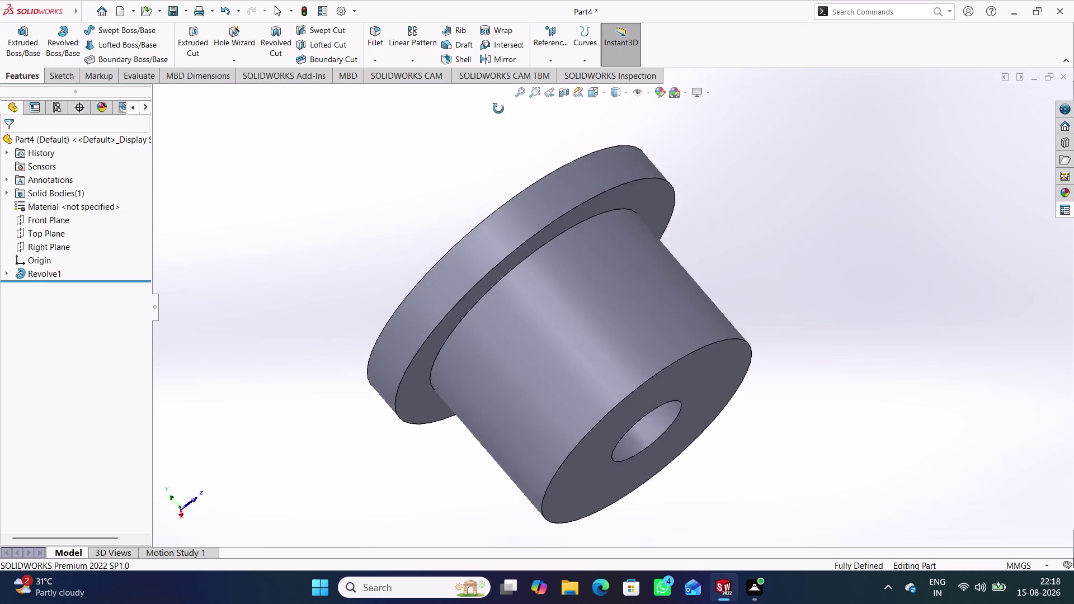
middle_drag(502, 105, 352, 290)
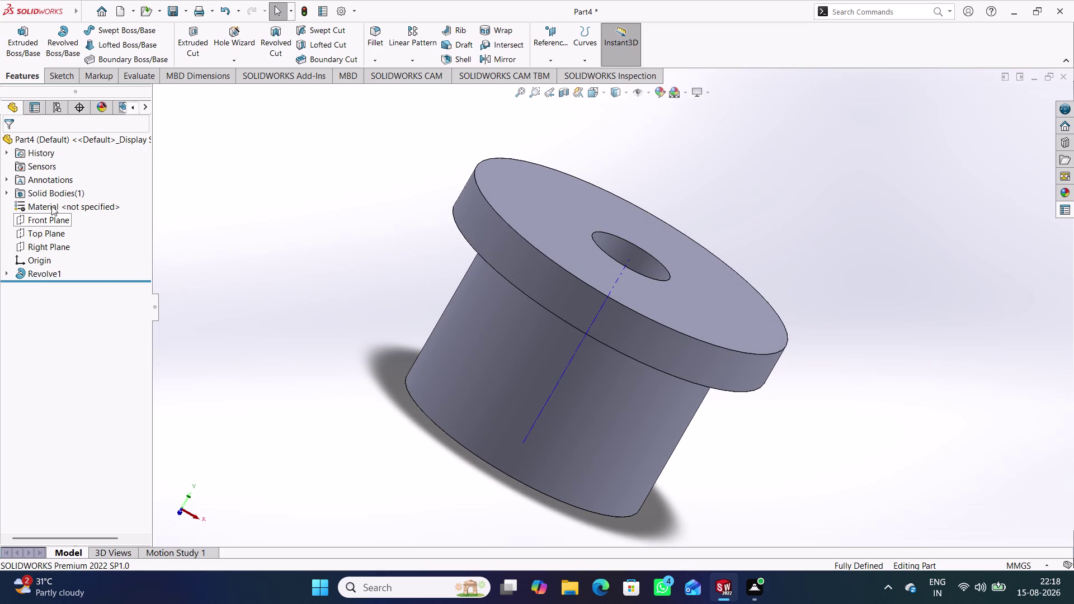
right_click(52, 205)
Assign Cast Alloy Steel from the Steel library to the part, then save it.
click(87, 214)
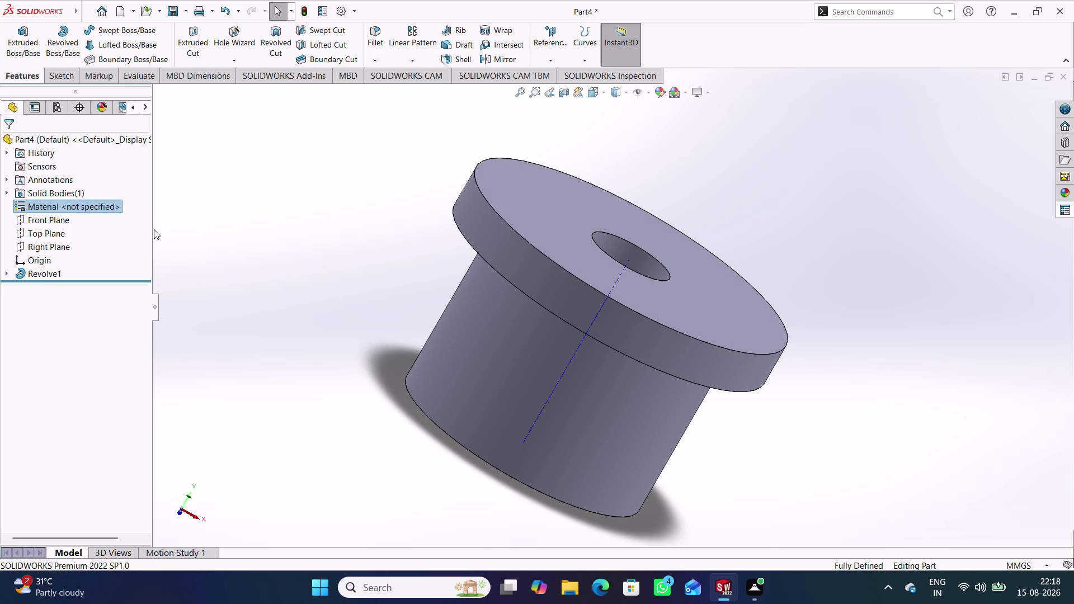
scroll(down, 3)
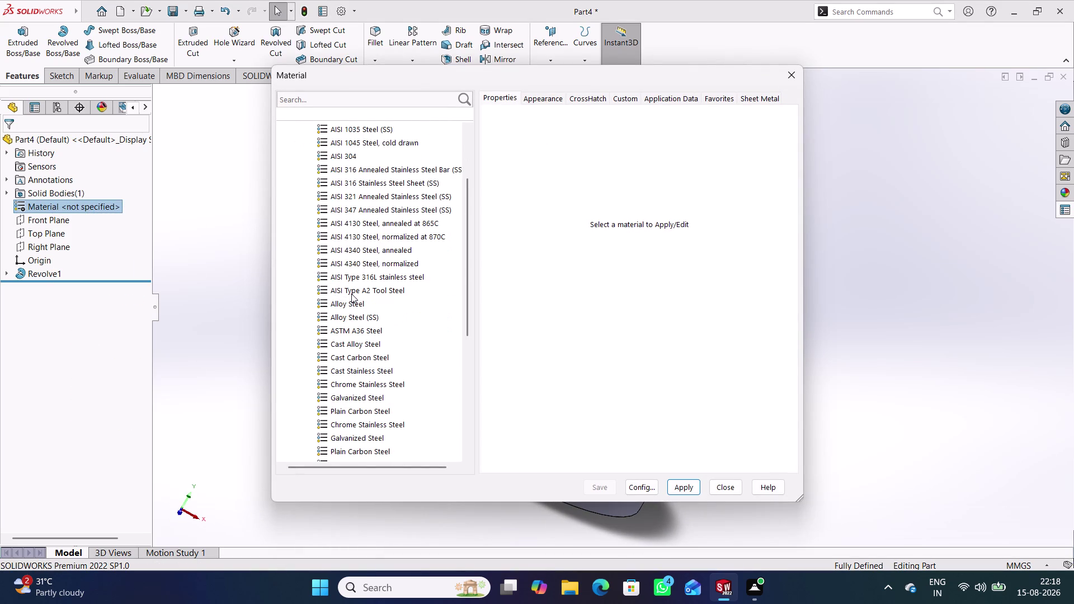
click(352, 345)
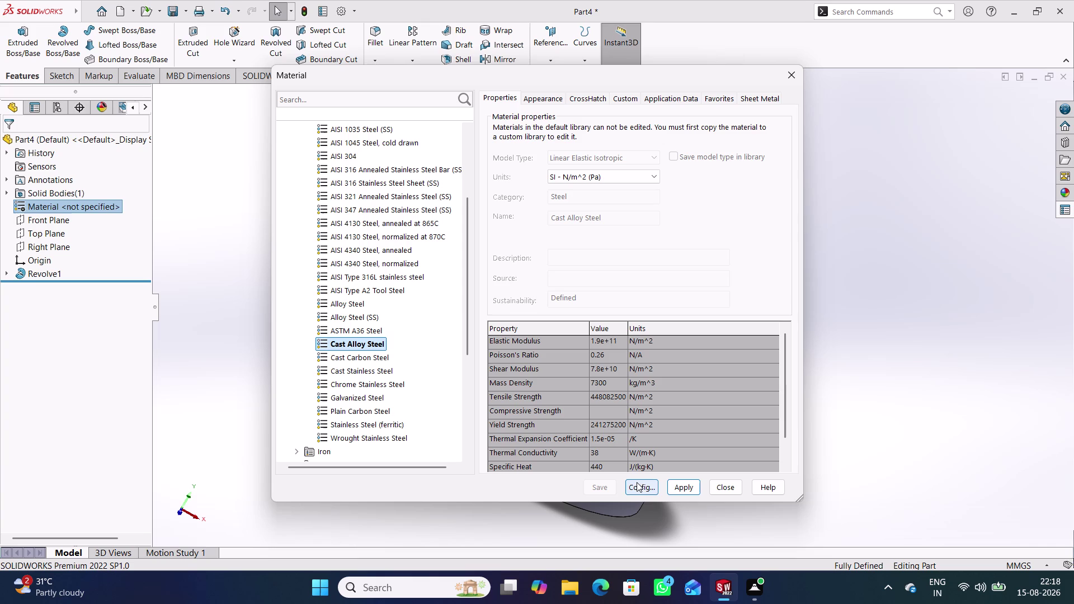
click(677, 490)
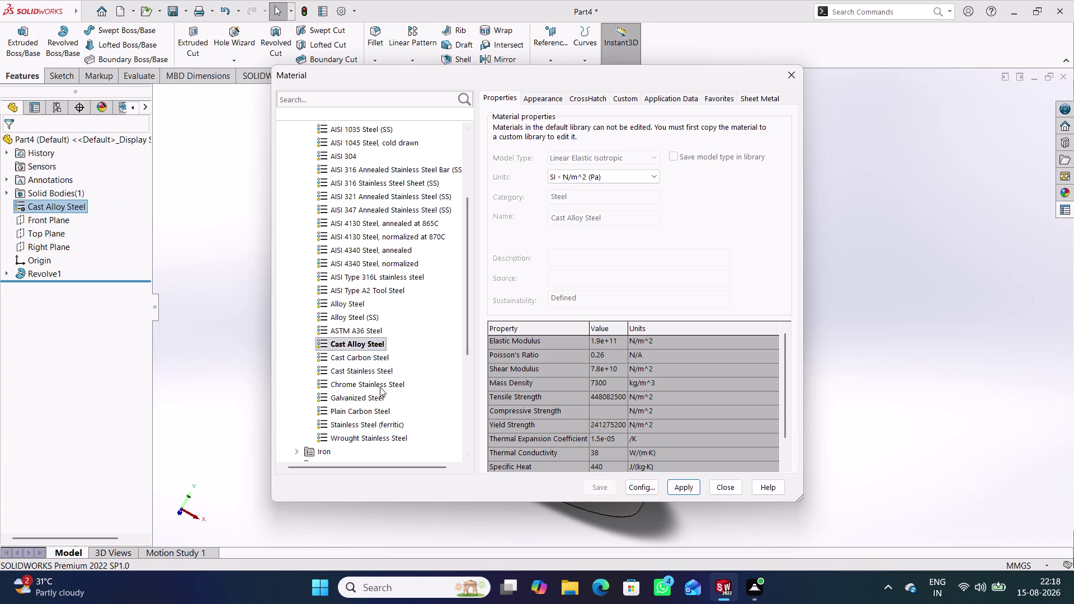
click(724, 492)
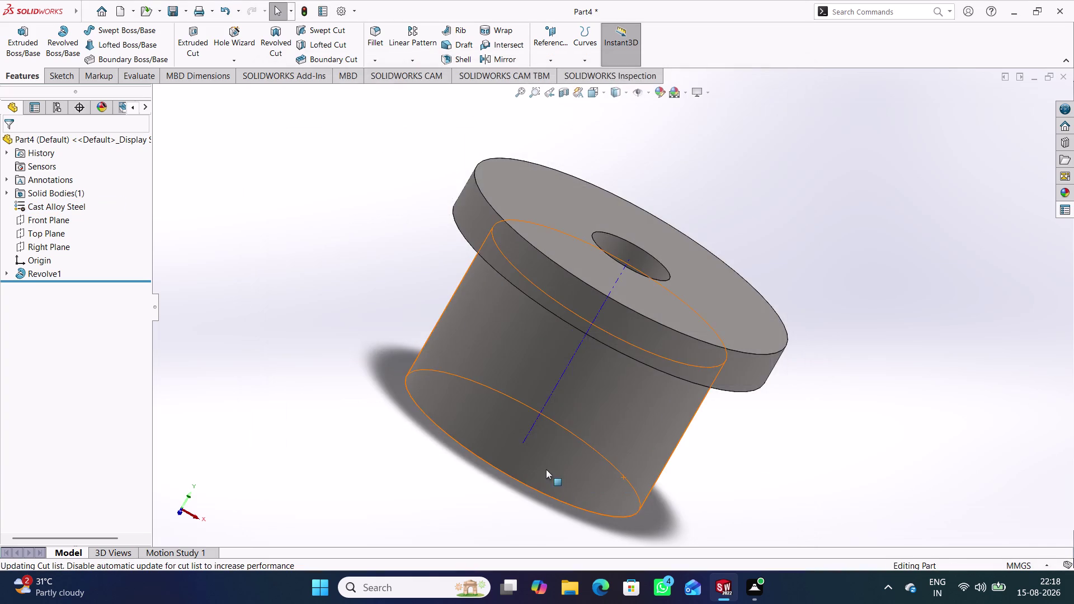
middle_drag(546, 469, 582, 467)
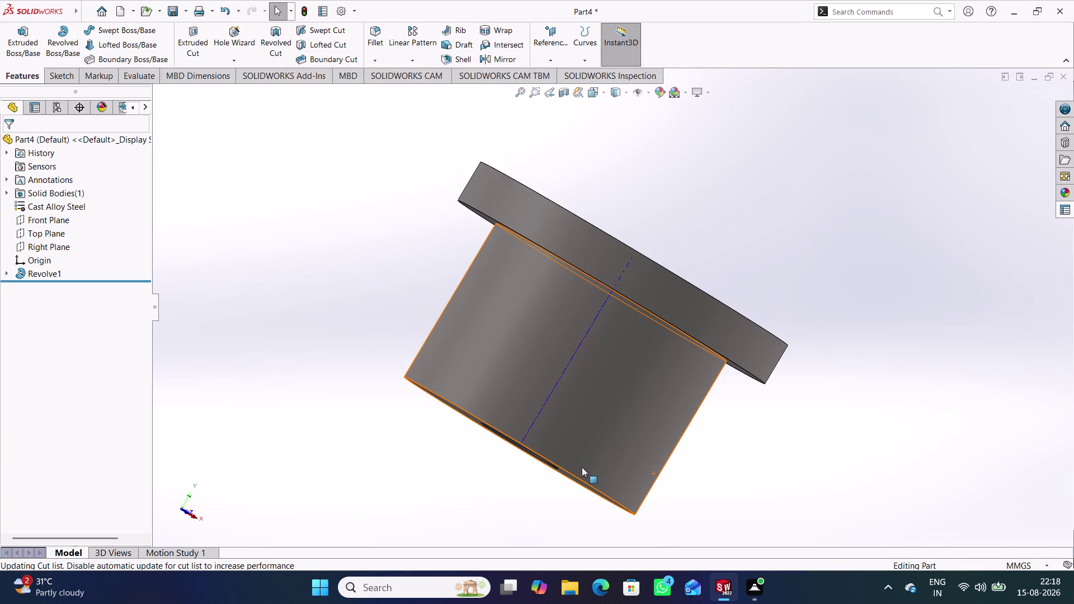
key(ctrl+s)
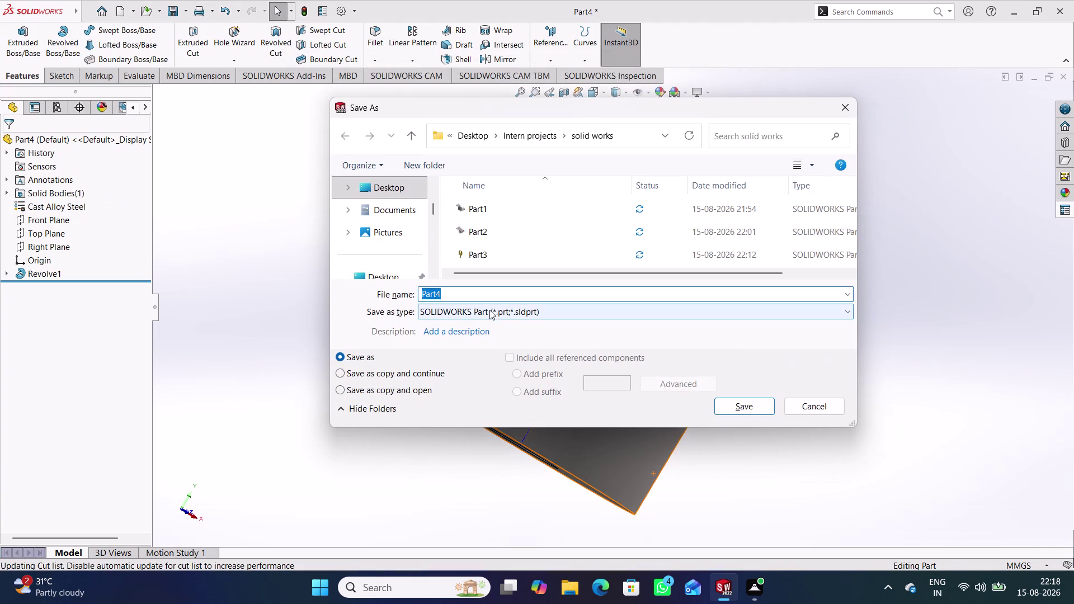
Confirm saving Part4 and orbit to inspect the bored and flange ends.
click(747, 406)
click(900, 331)
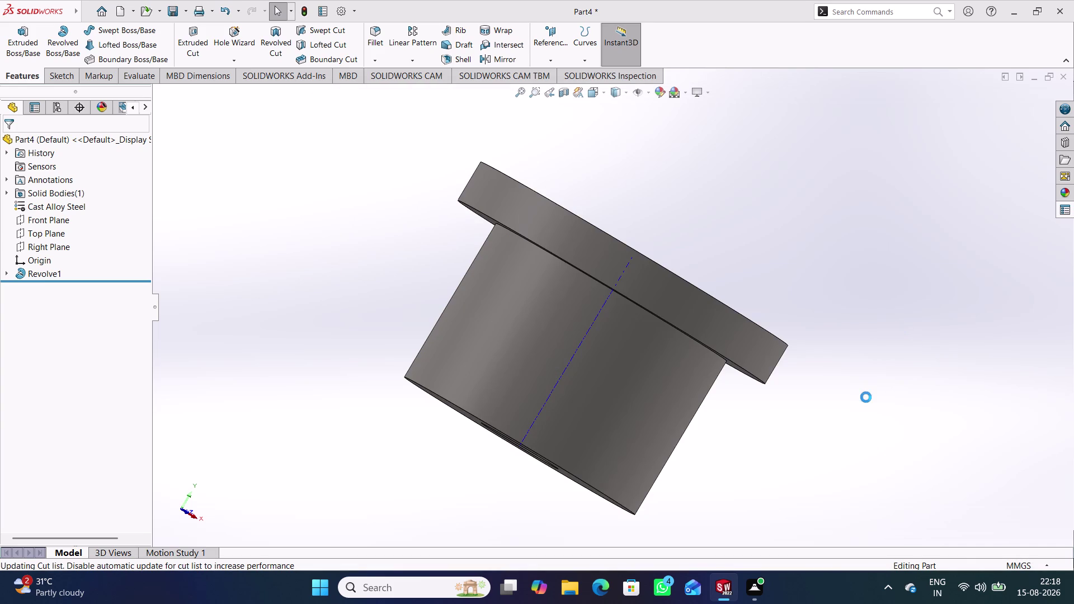
middle_drag(866, 398, 829, 351)
click(845, 328)
middle_drag(852, 371, 845, 208)
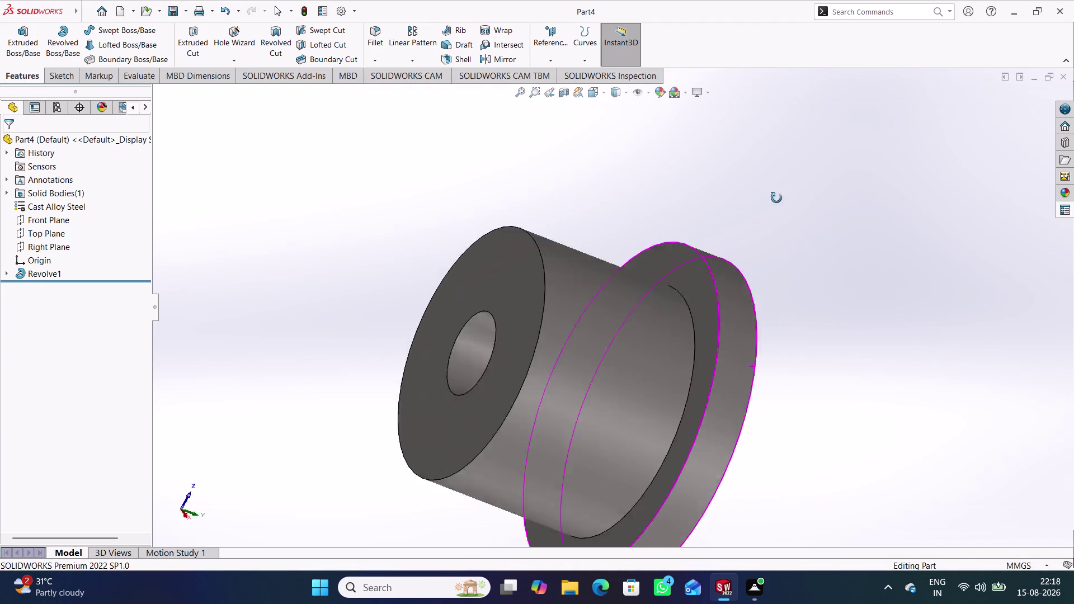
middle_drag(845, 209, 768, 232)
scroll(down, 3)
scroll(up, 3)
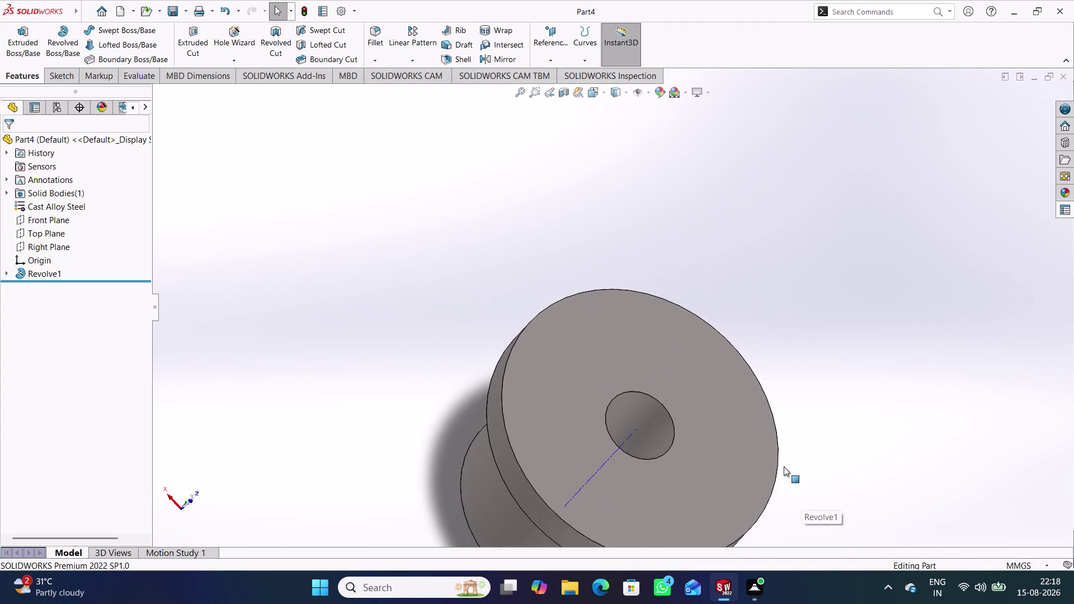
scroll(up, 3)
scroll(down, 3)
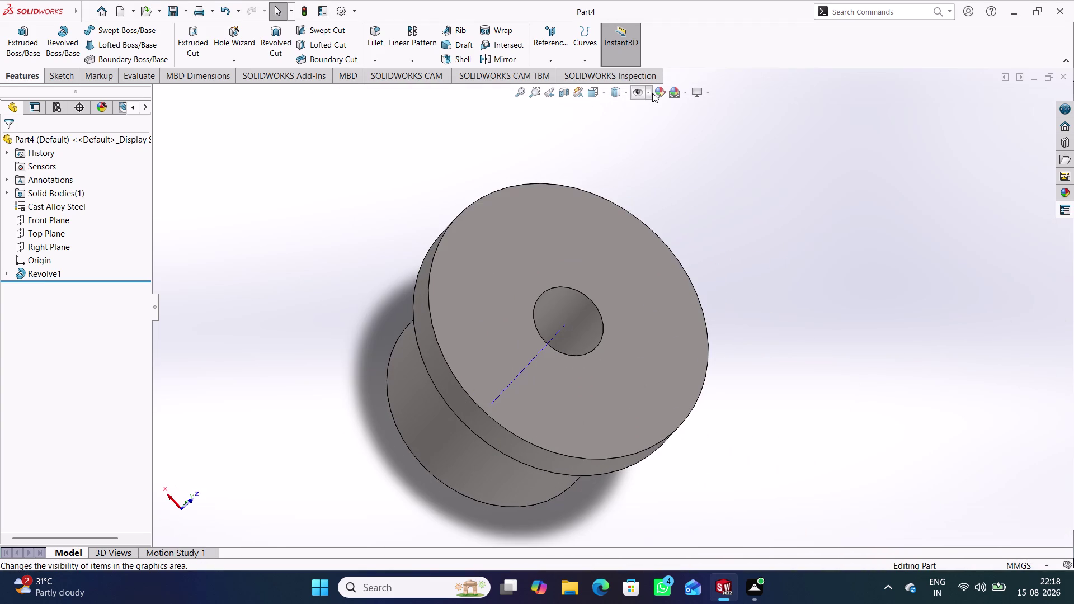
Adjust Hide/Show Items visibility, save again, and start a new document.
click(651, 93)
click(656, 124)
click(744, 195)
middle_drag(768, 272, 750, 234)
click(759, 271)
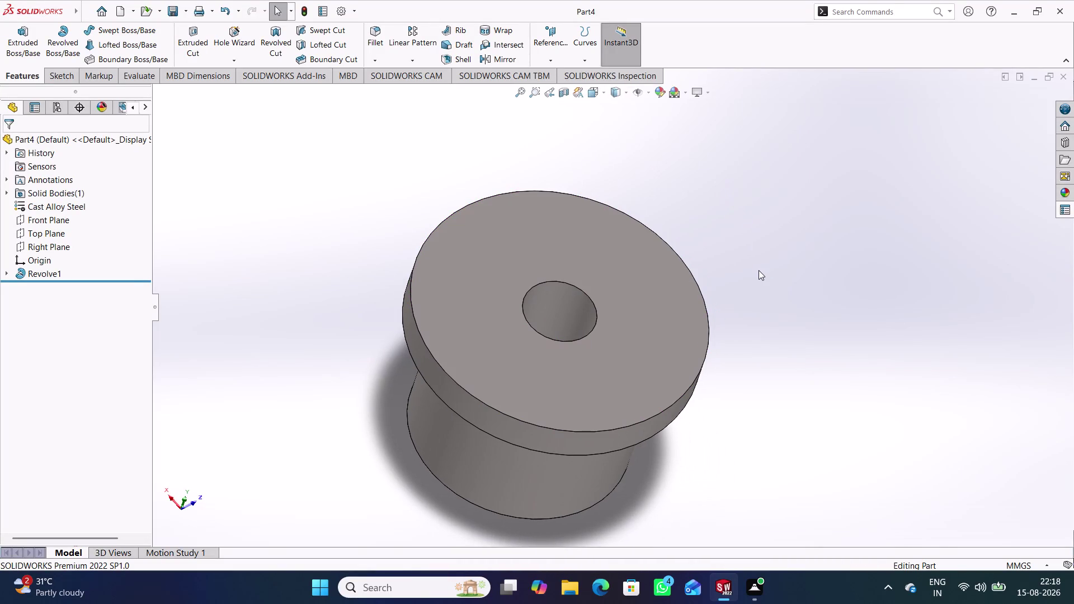
key(ctrl+s)
click(757, 291)
key(ctrl+n)
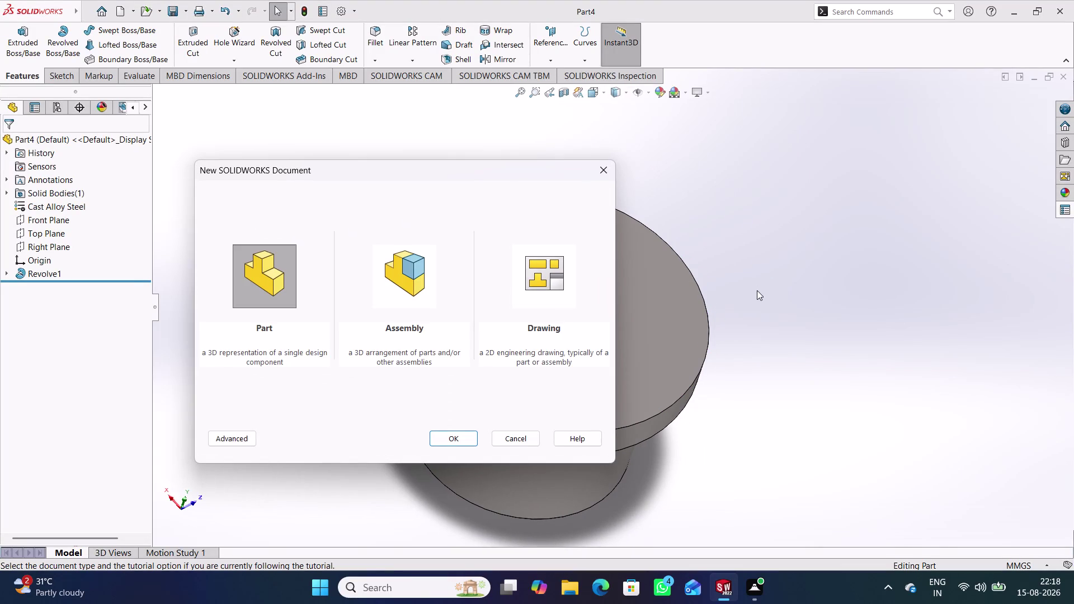
Create the new part Part5 and select its Top Plane.
key(Return)
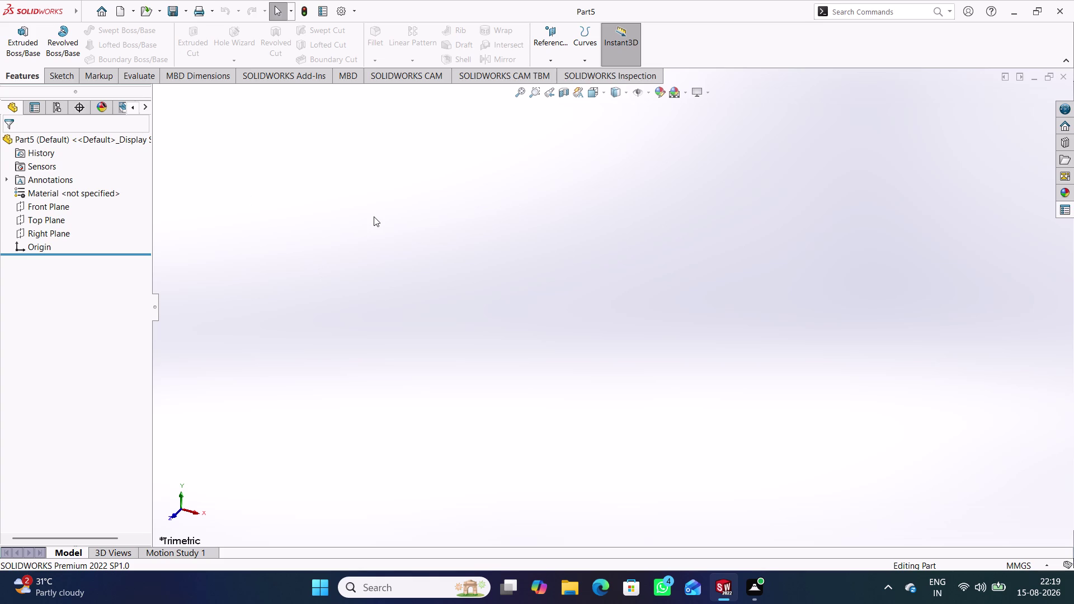
click(65, 220)
Draw a six-sided polygon centred on the Top Plane origin.
click(76, 206)
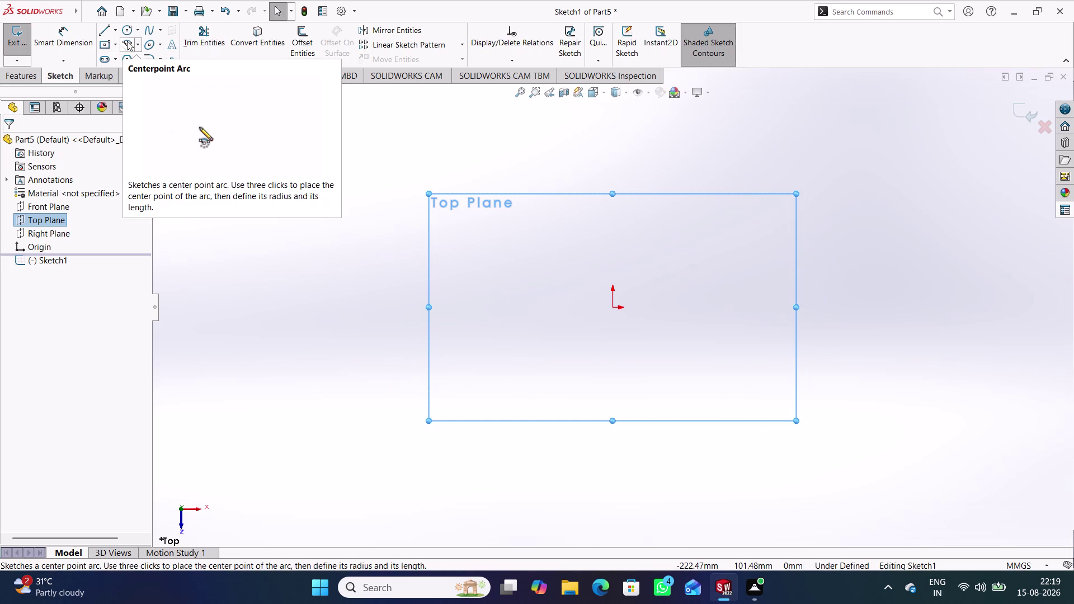
click(124, 61)
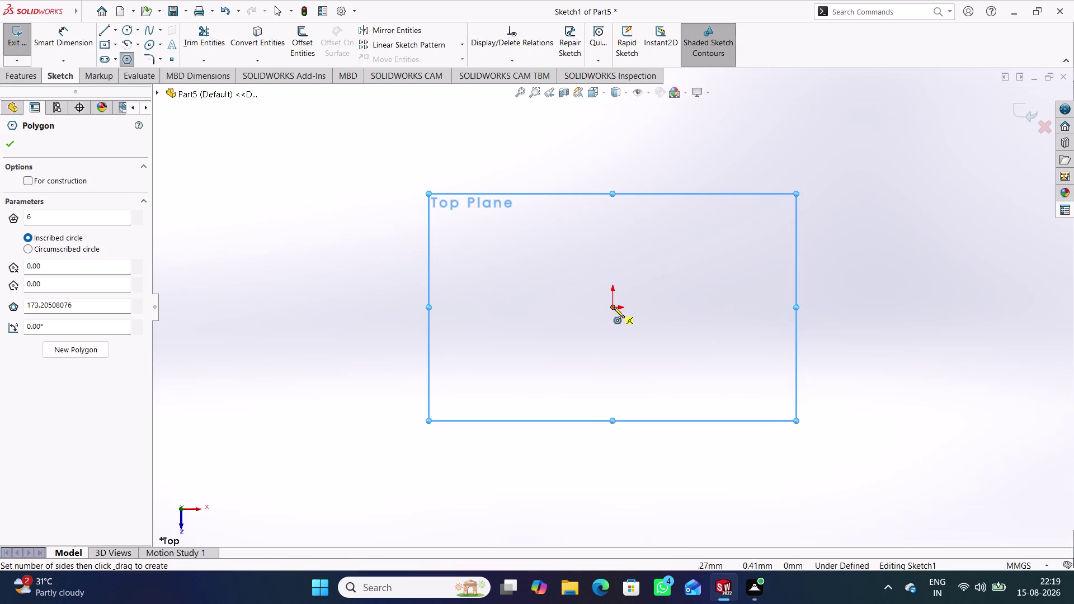
click(614, 307)
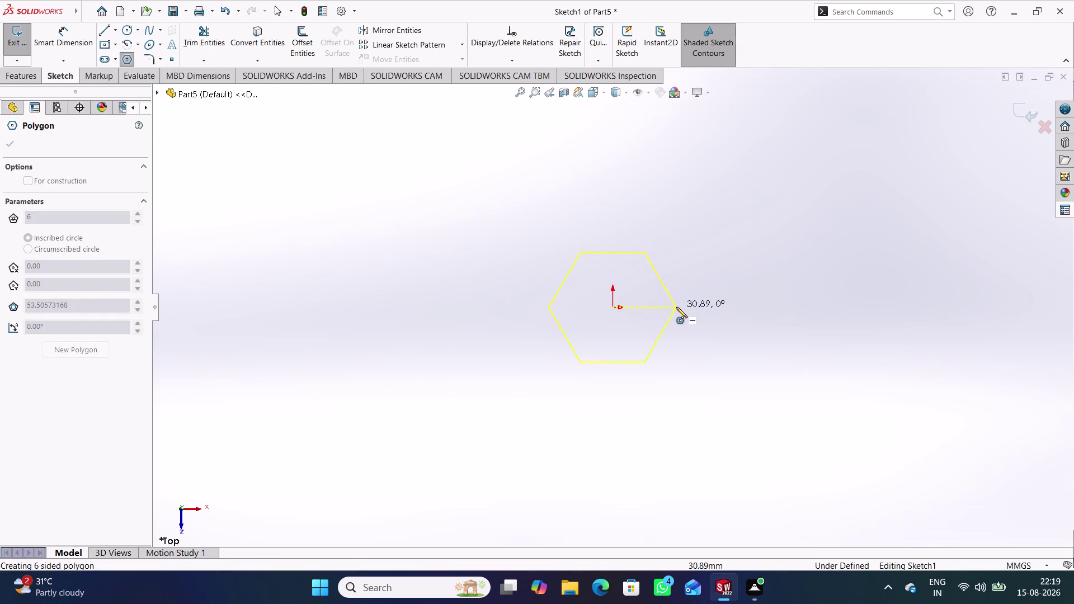
click(676, 308)
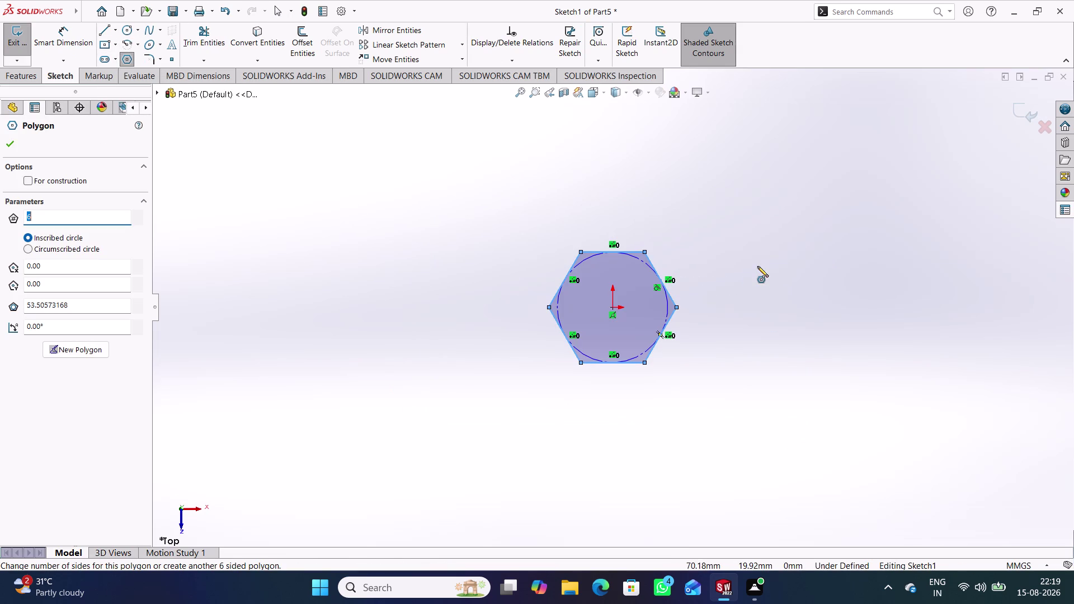
Dimension the hexagon 155 mm across flats.
right_drag(784, 354, 759, 182)
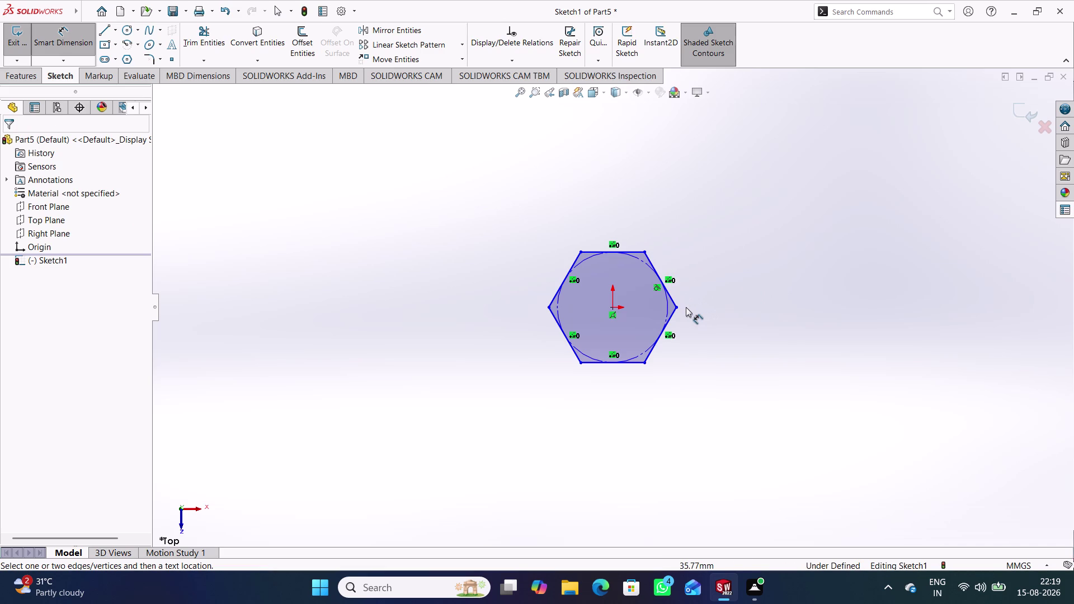
click(580, 364)
click(582, 251)
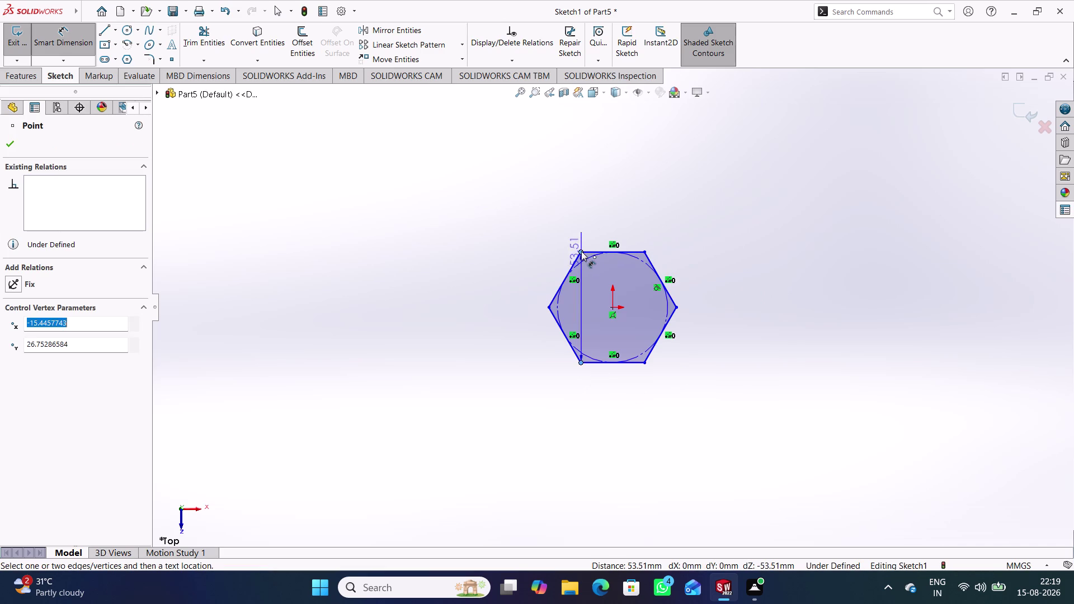
click(502, 306)
text(1)
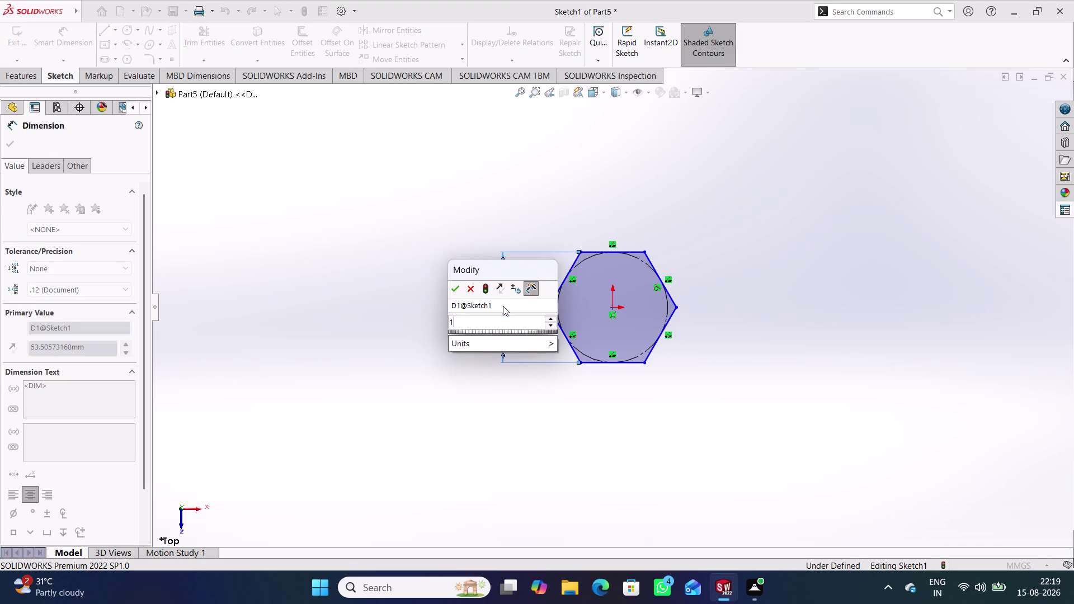
text(55)
key(Return)
click(571, 464)
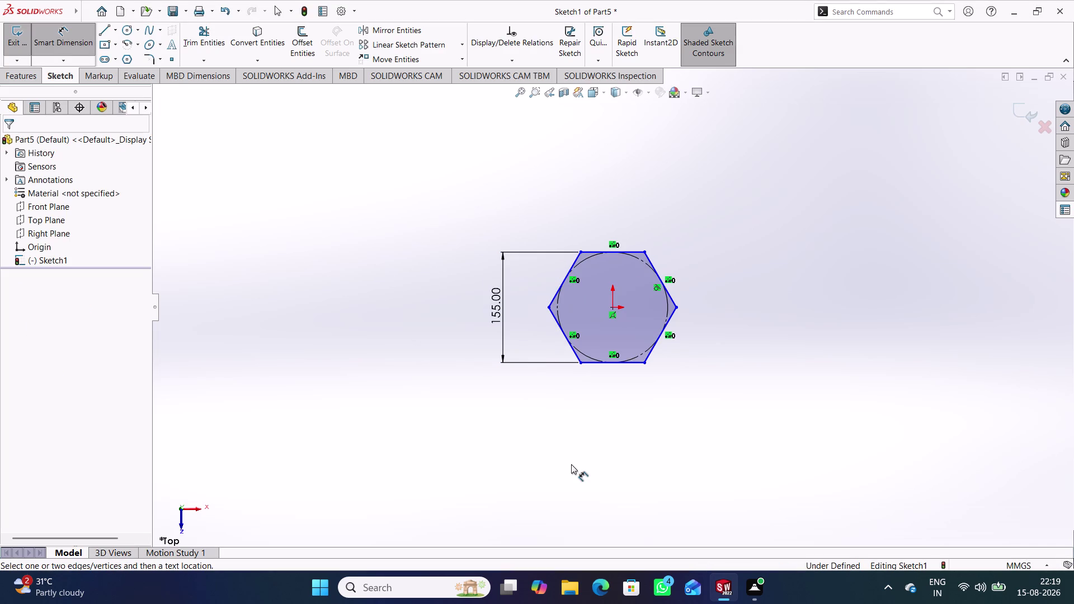
right_drag(572, 464, 555, 360)
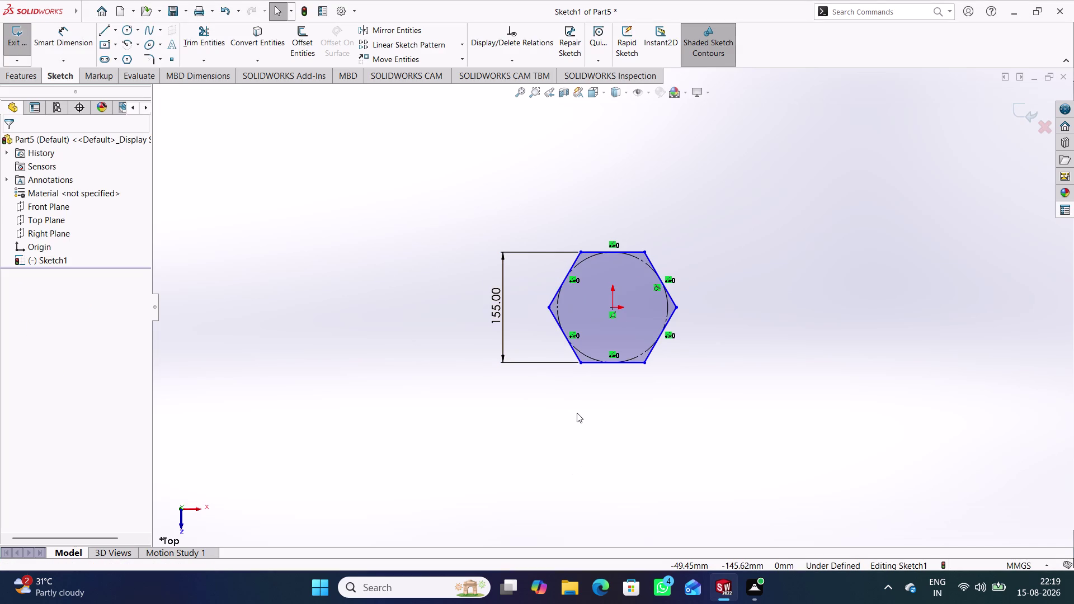
Make the hexagon's left corner horizontal with its centre, then exit the sketch.
click(561, 392)
click(549, 305)
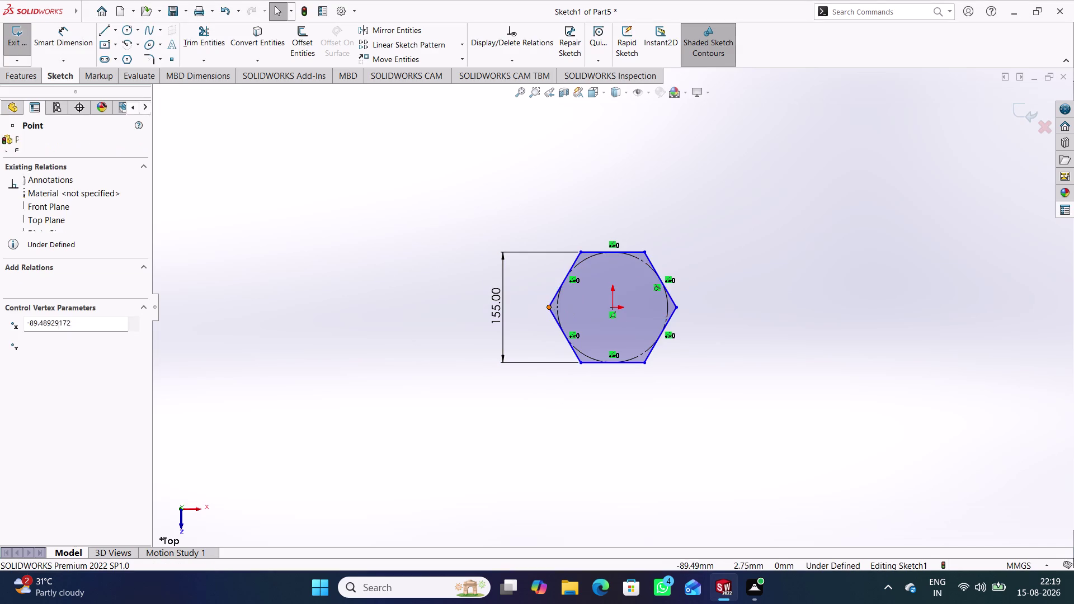
click(612, 308)
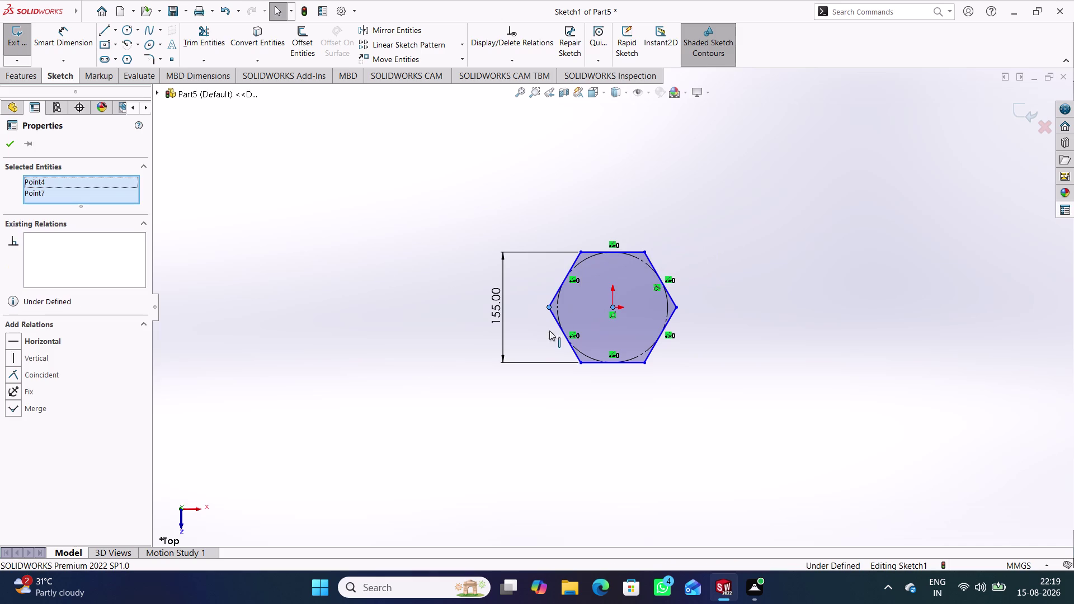
click(52, 342)
click(274, 392)
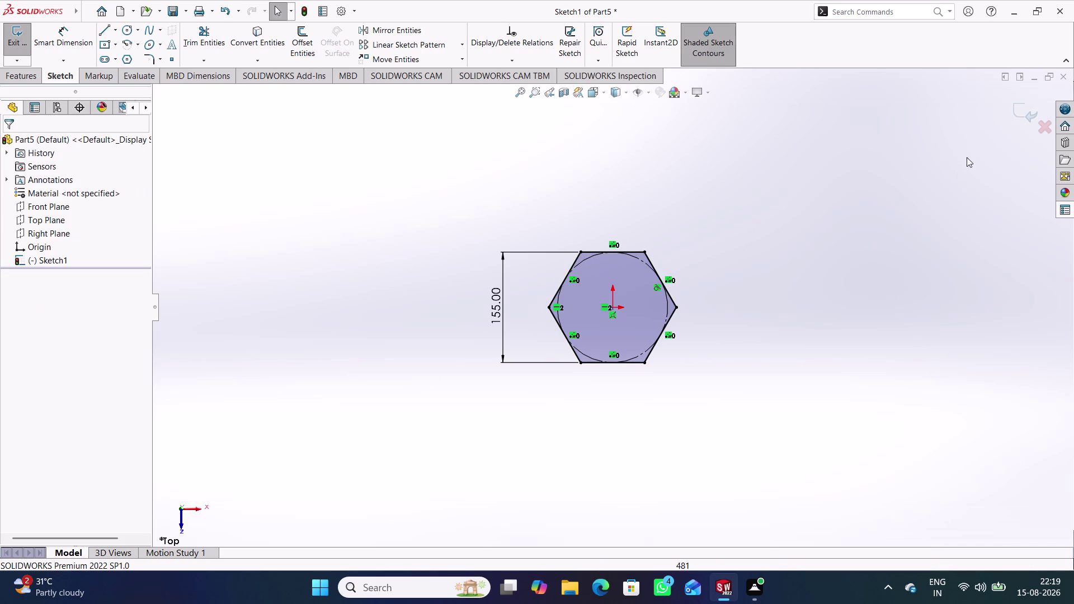
click(1022, 112)
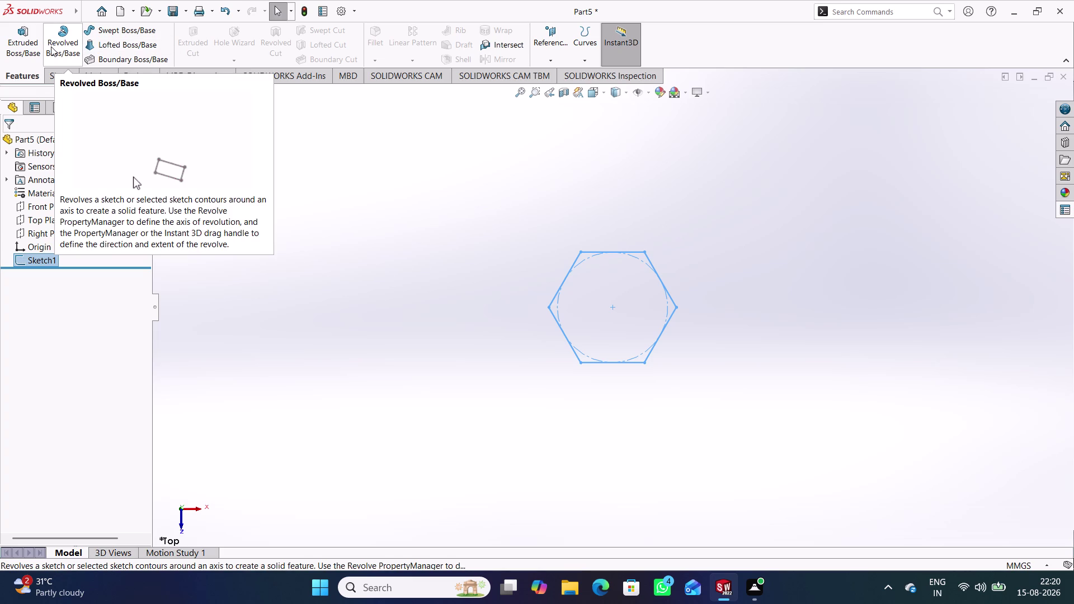
Extrude the hexagon 65 mm into Boss-Extrude1 and view it isometrically.
click(32, 49)
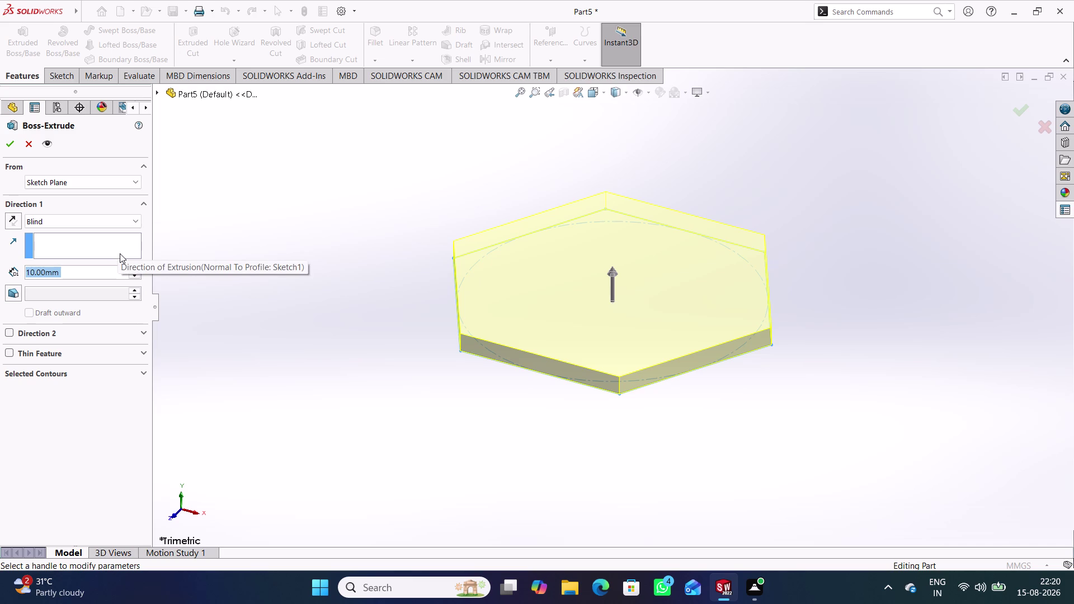
text(65)
key(Return)
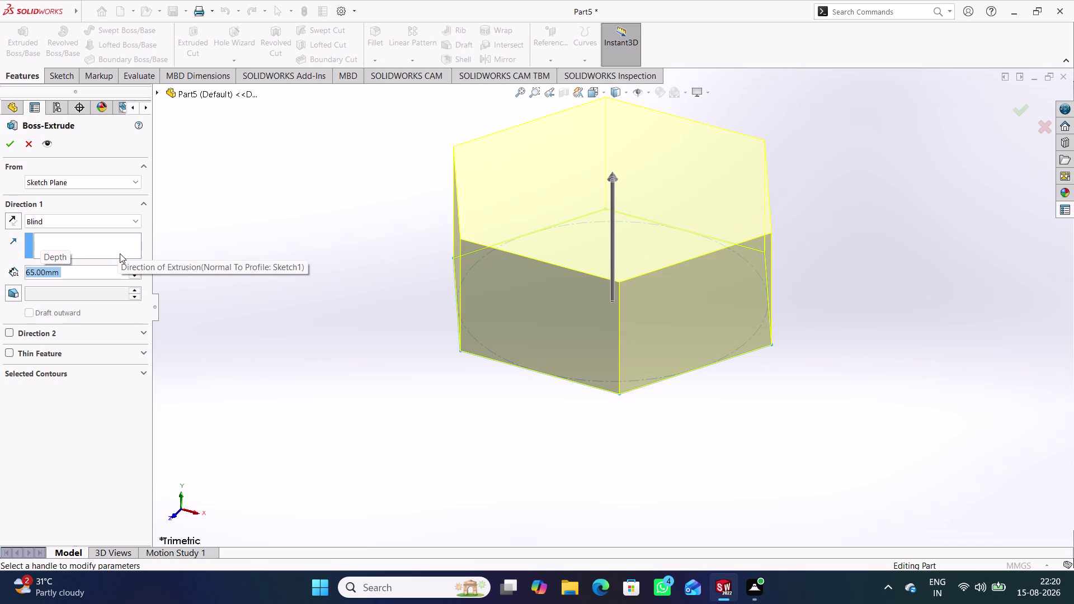
key(Return)
click(362, 296)
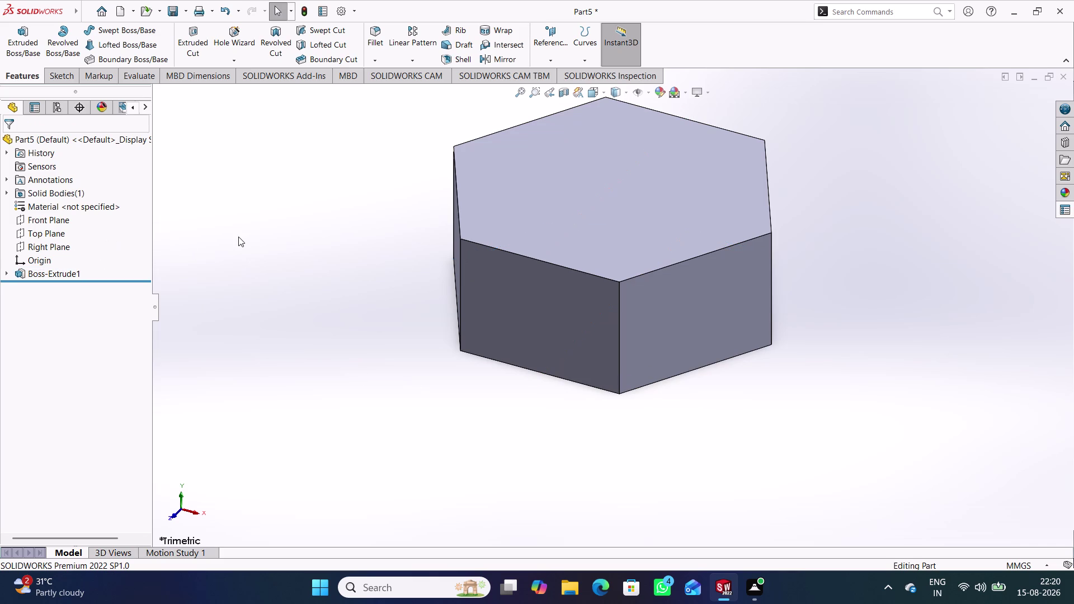
key(ctrl+7)
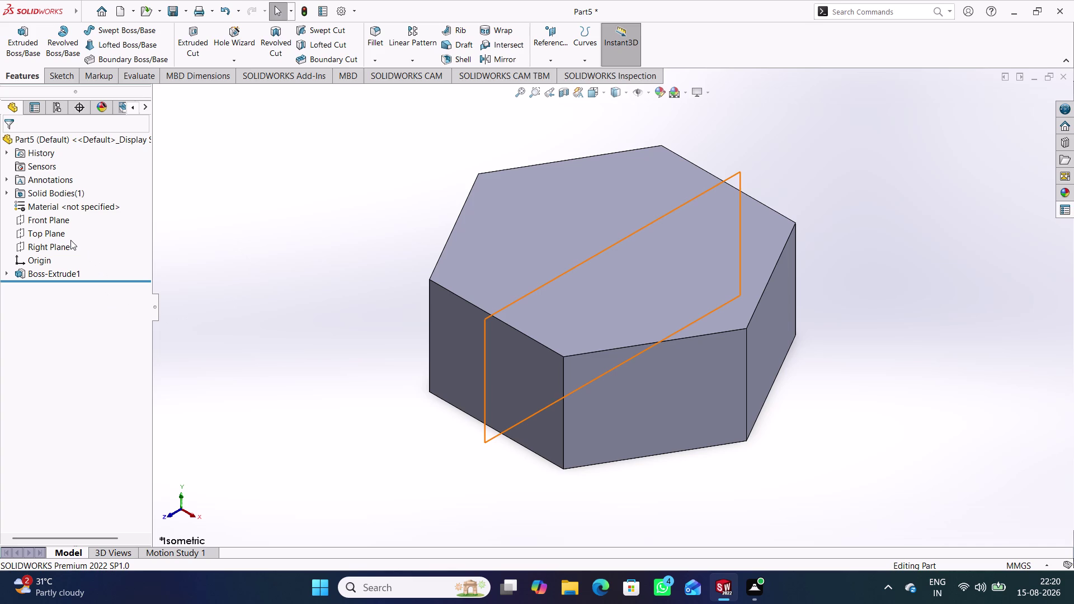
click(67, 222)
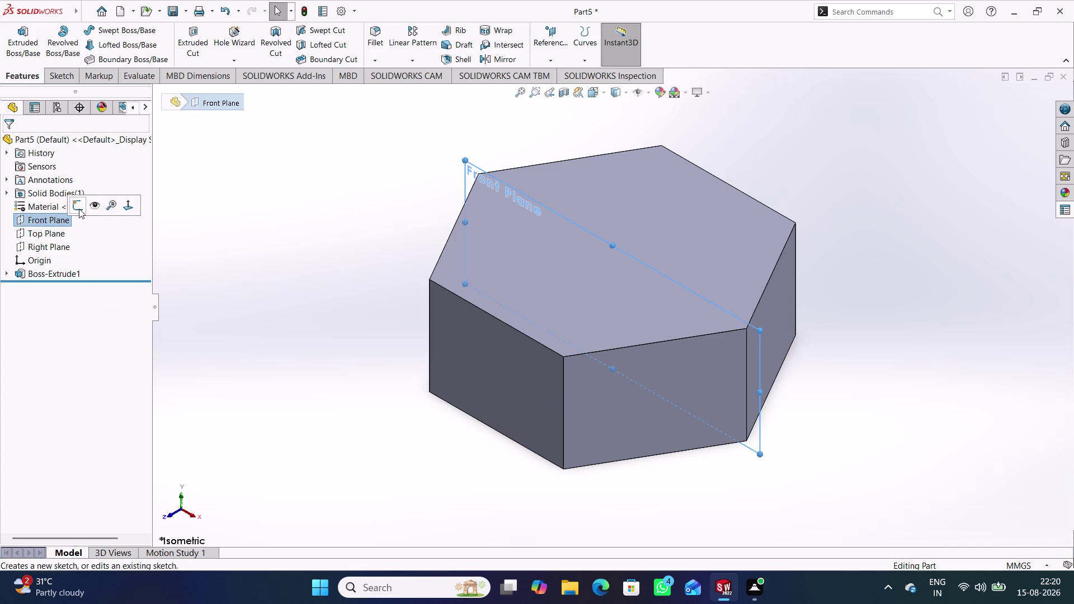
click(79, 208)
click(437, 454)
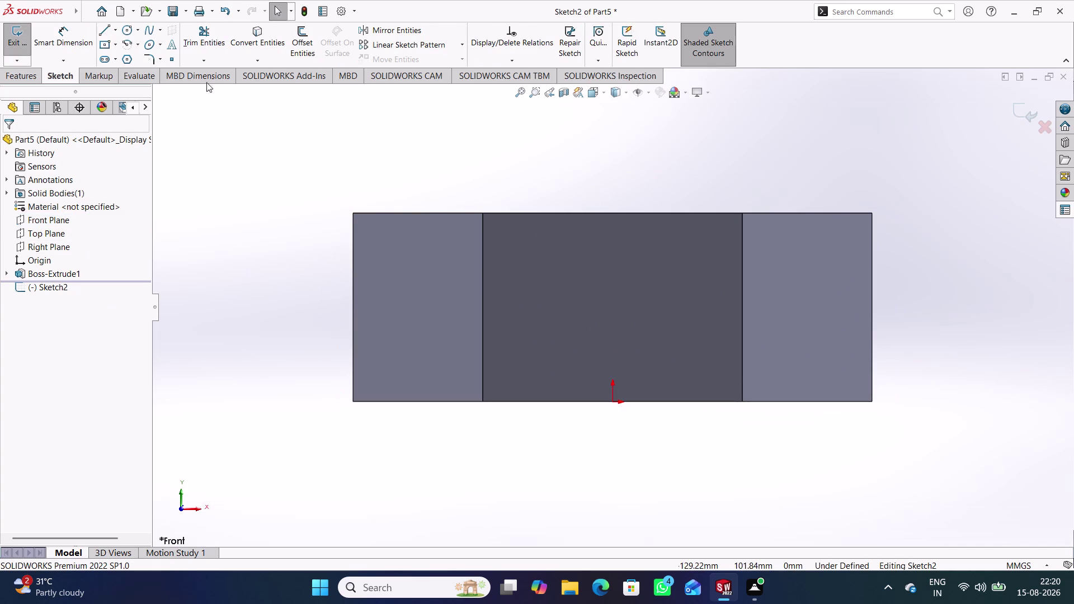
click(113, 34)
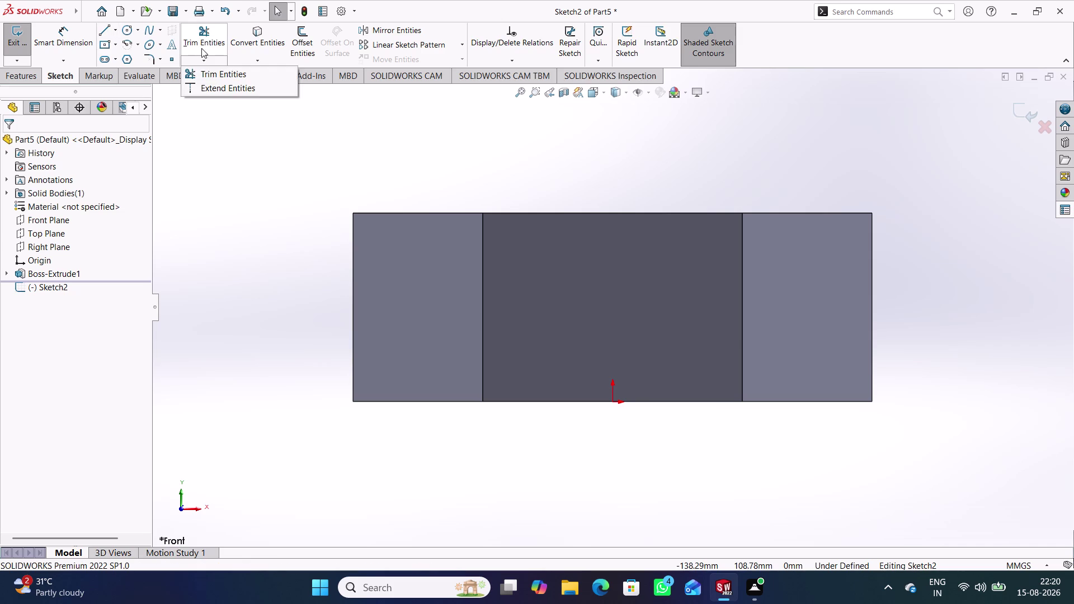
click(946, 255)
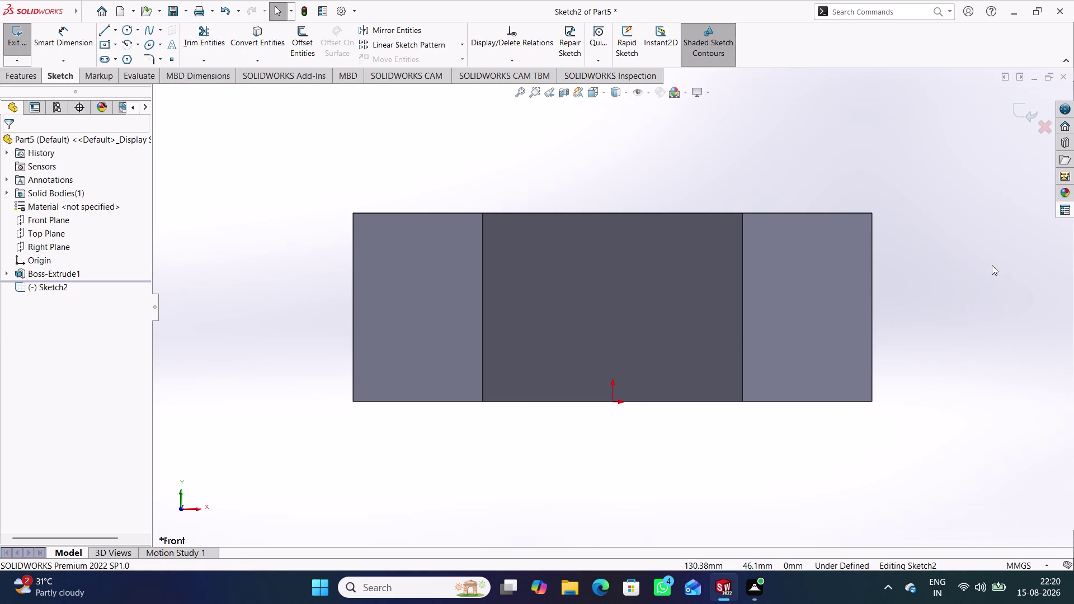
right_drag(991, 265, 927, 264)
drag(966, 369, 963, 349)
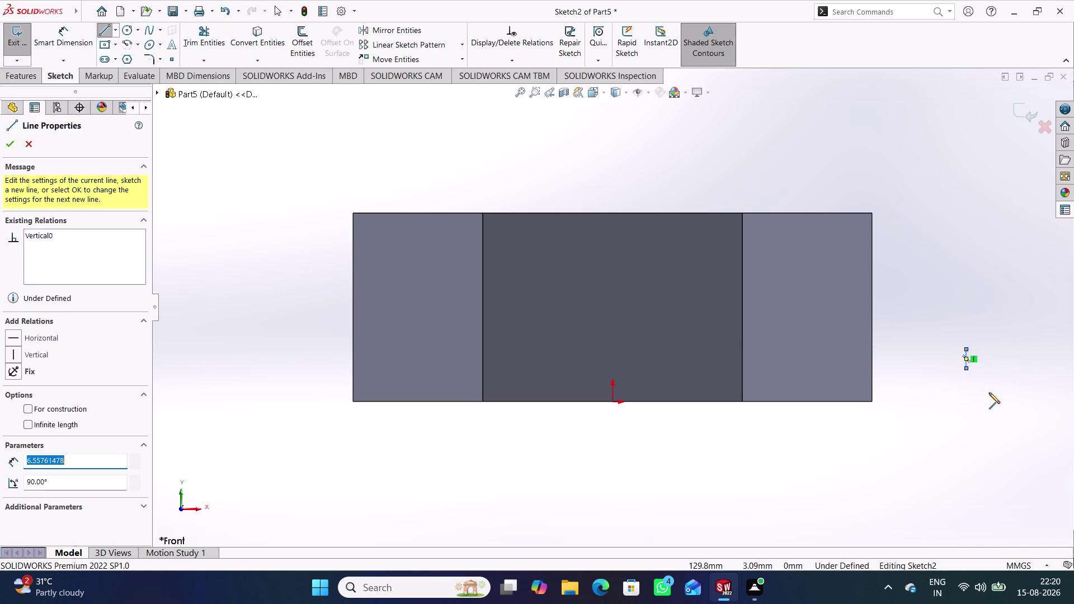
key(ctrl+z)
key(ctrl+z)
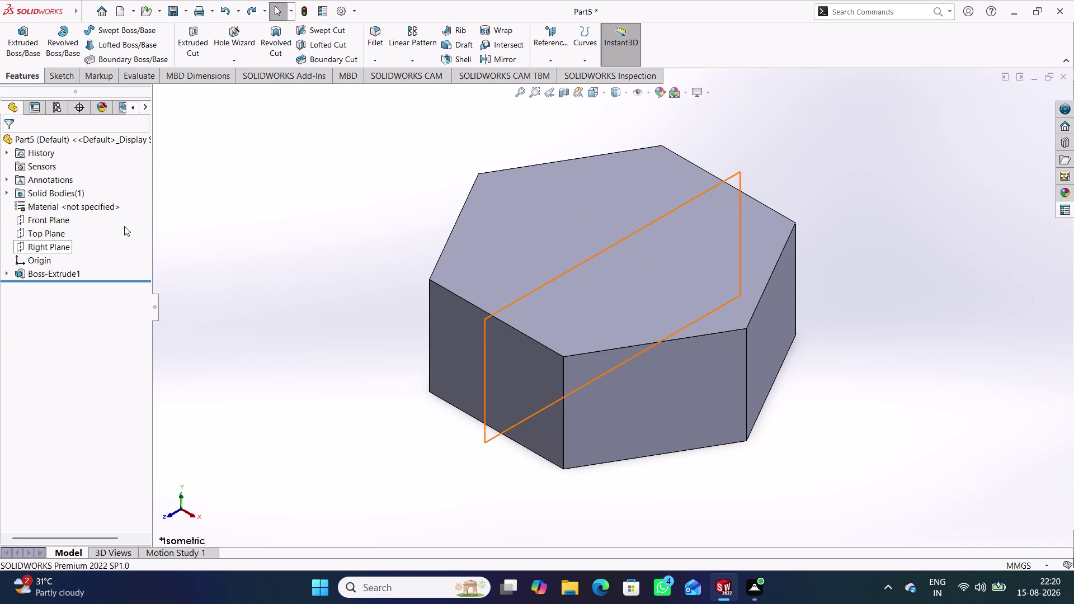
click(63, 219)
On the Front Plane, draw a closed right triangle right of the block.
click(72, 207)
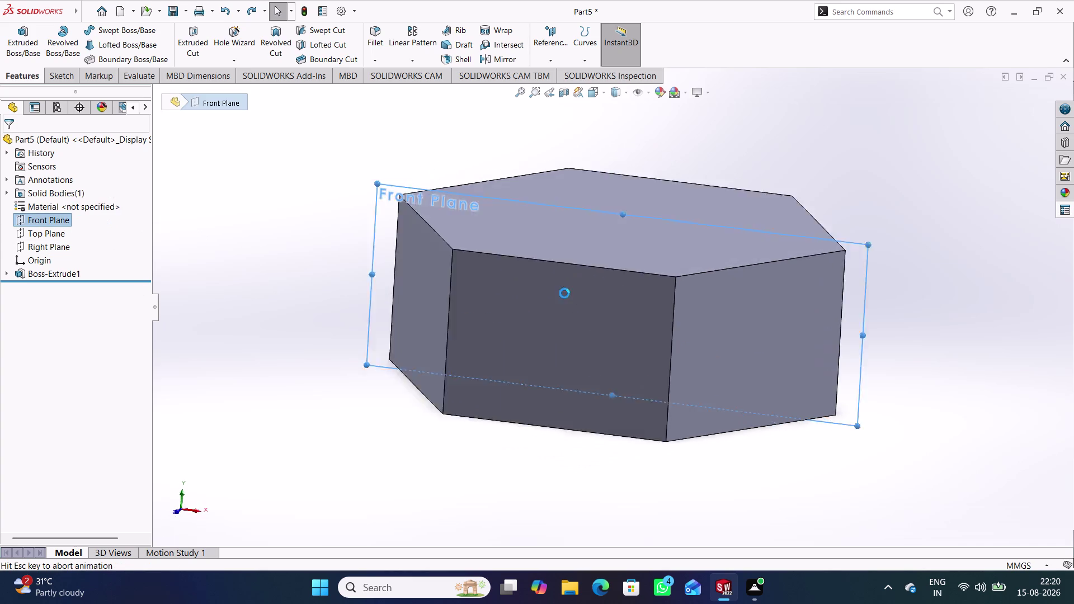
right_drag(987, 383, 942, 387)
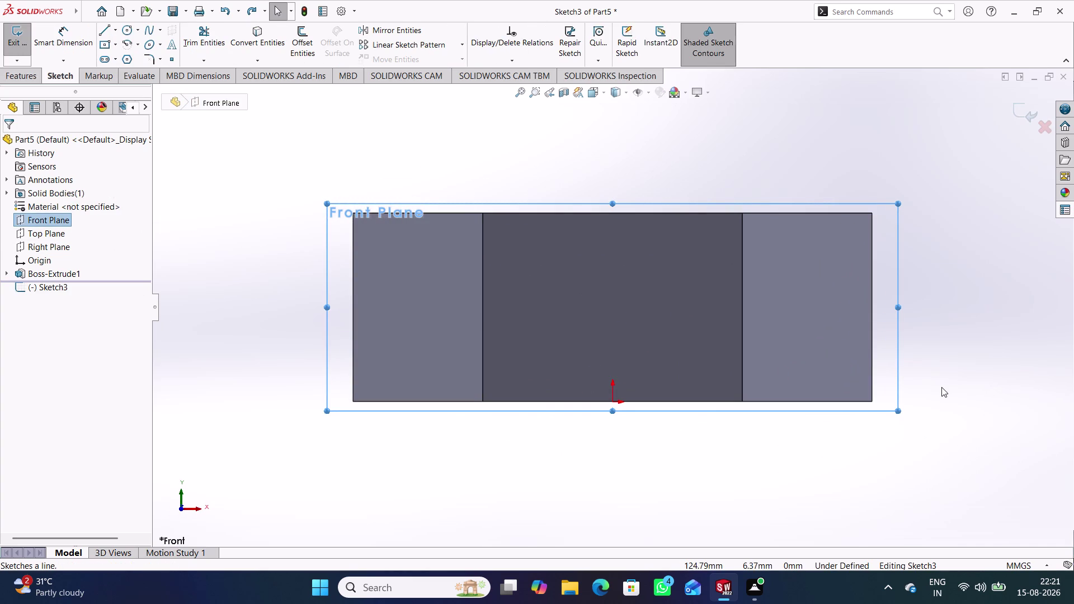
right_drag(990, 347, 914, 371)
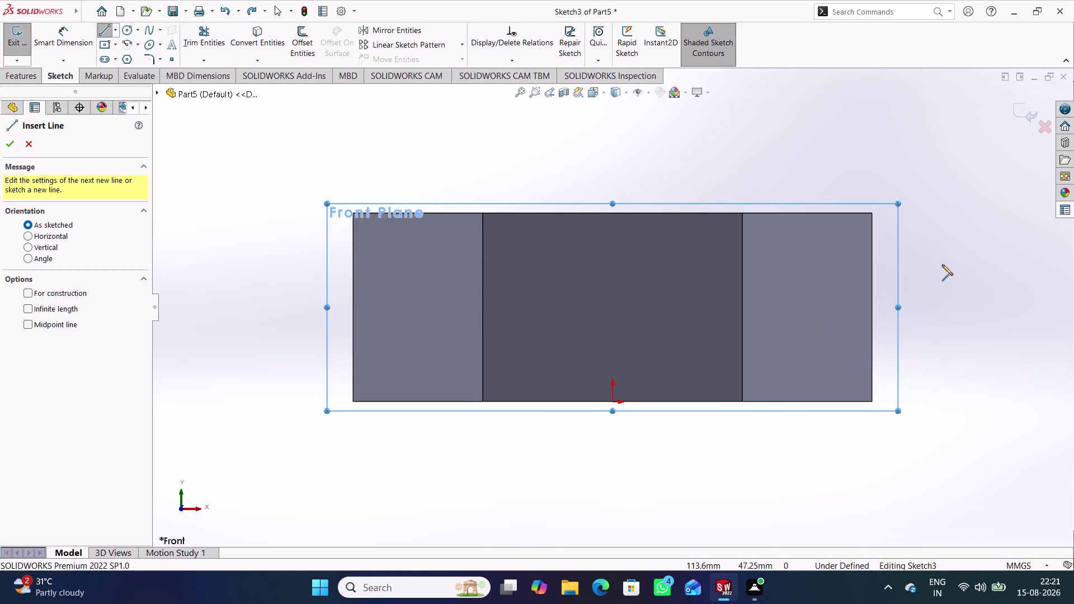
click(949, 241)
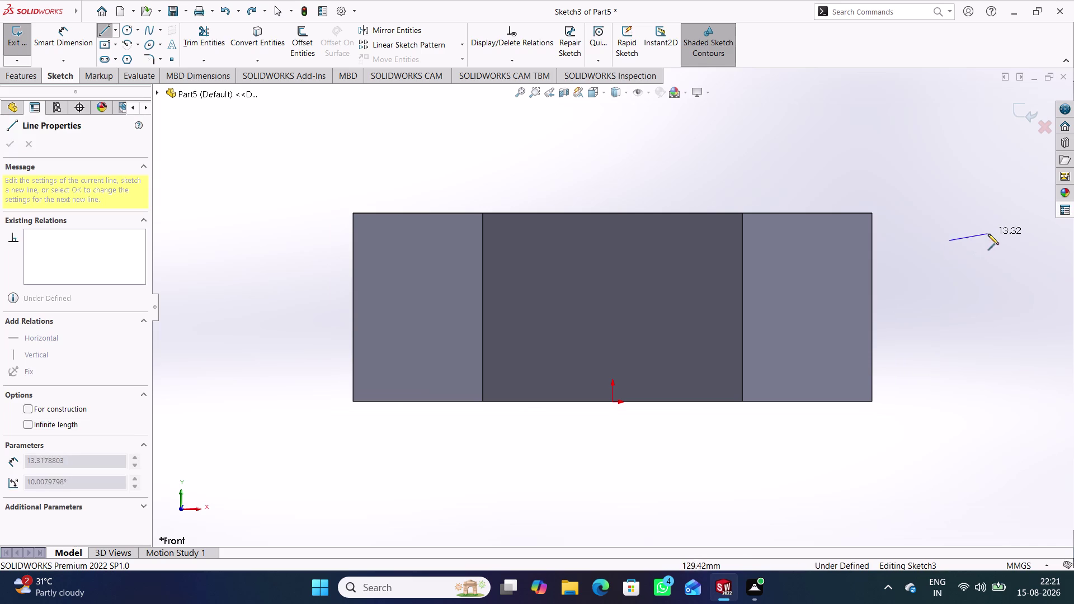
click(1002, 238)
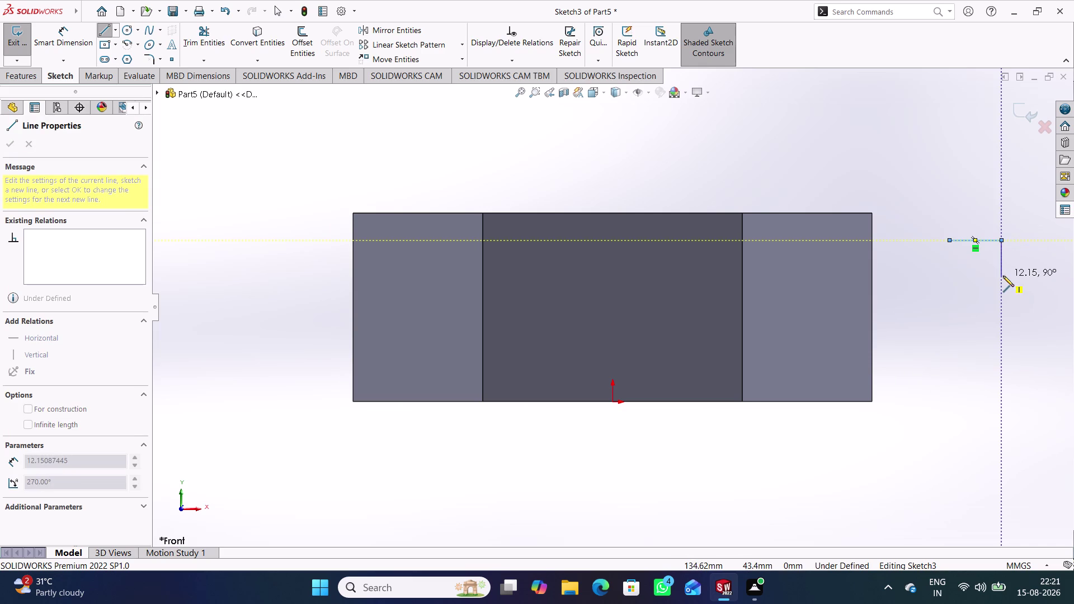
click(1004, 276)
click(949, 240)
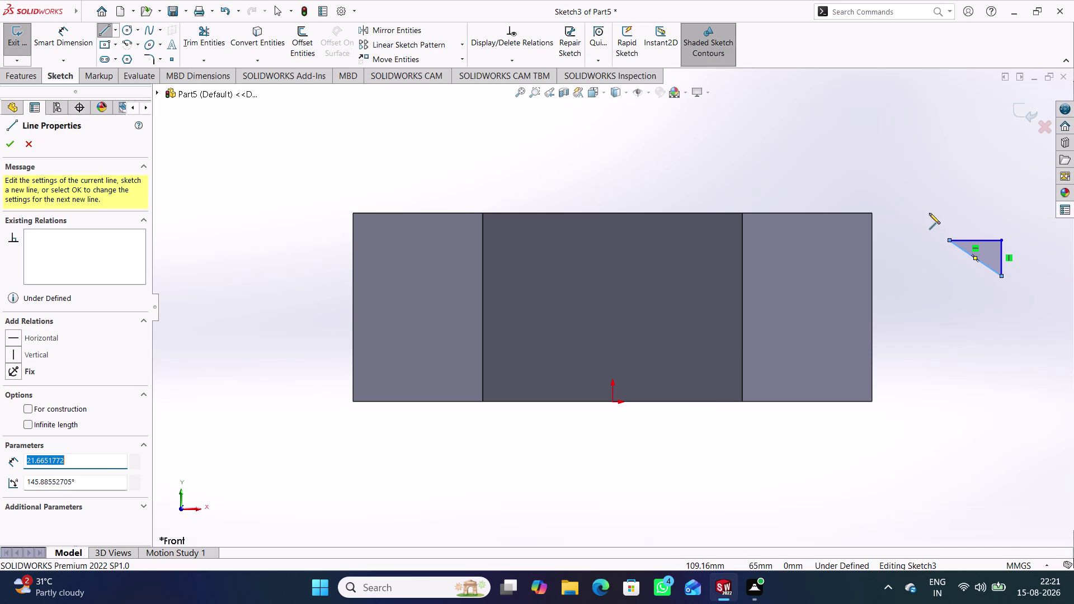
right_drag(947, 324, 926, 251)
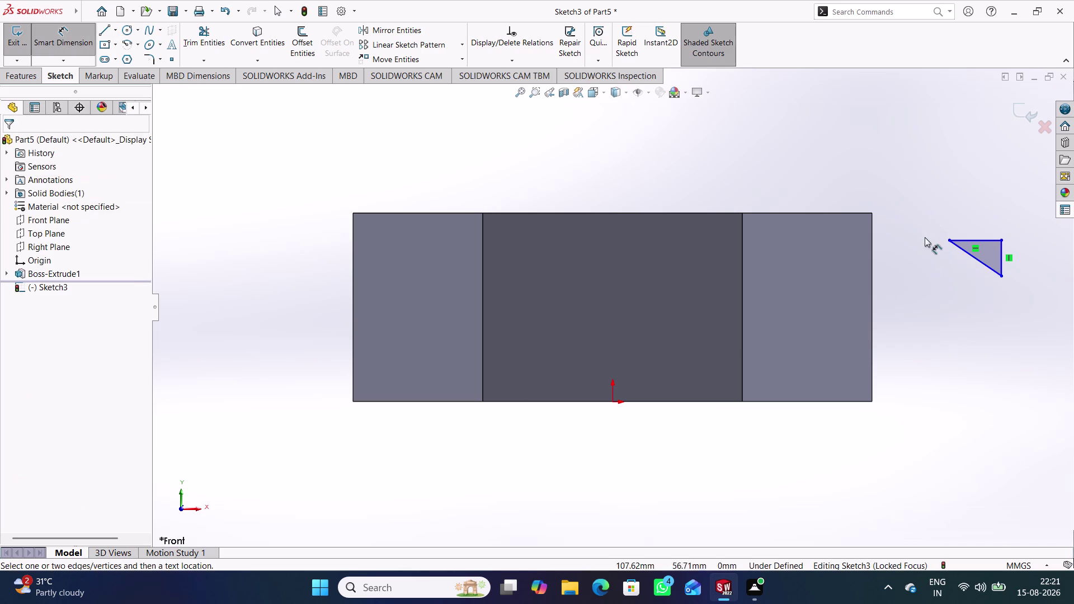
Dimension the triangle's vertical and top edges to 10 mm each.
click(1002, 264)
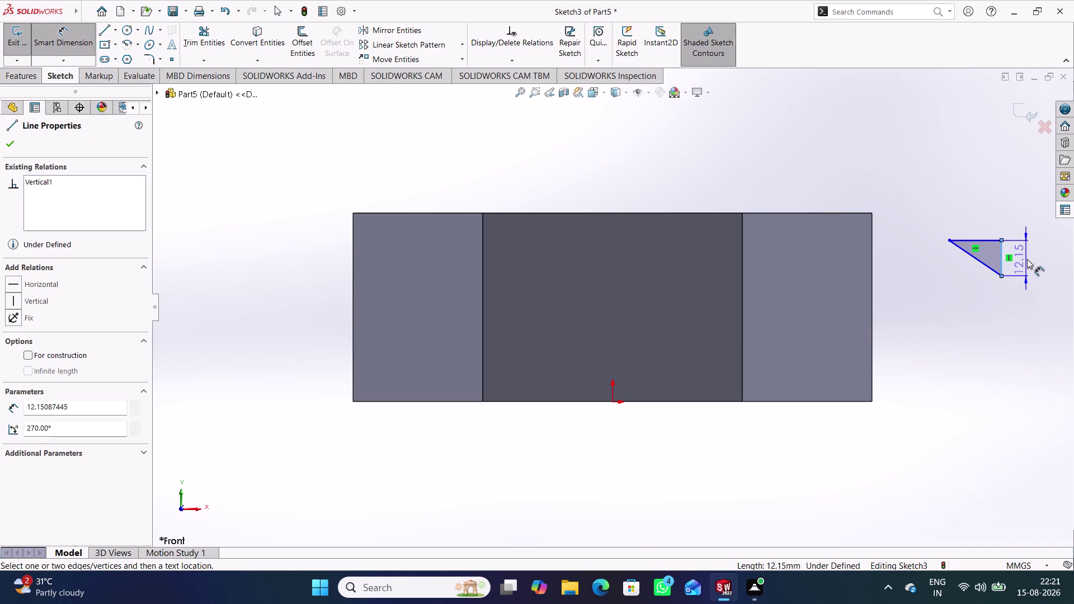
click(1028, 256)
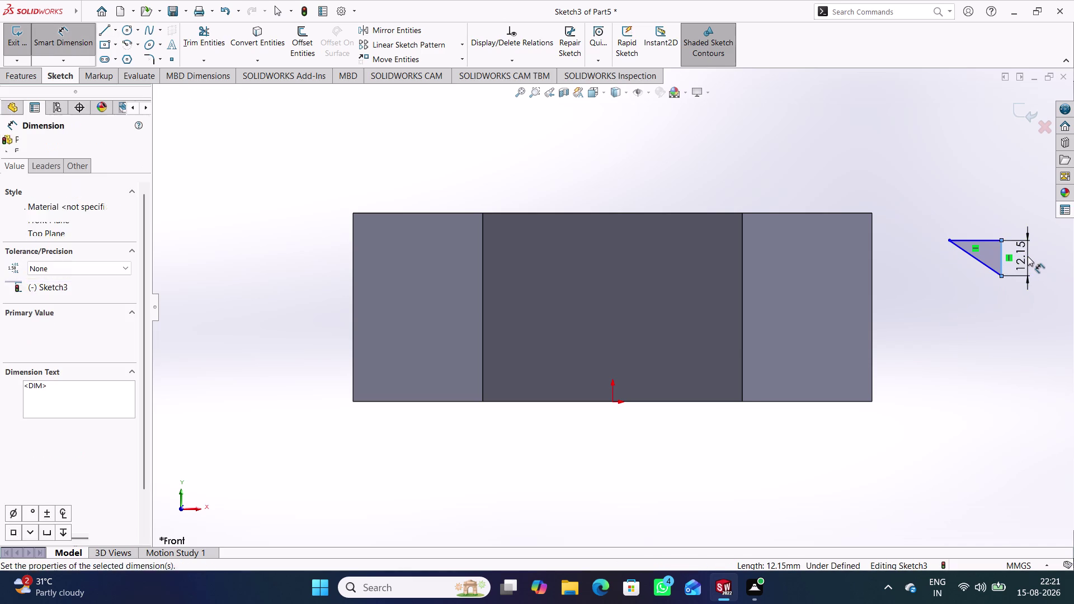
text(10)
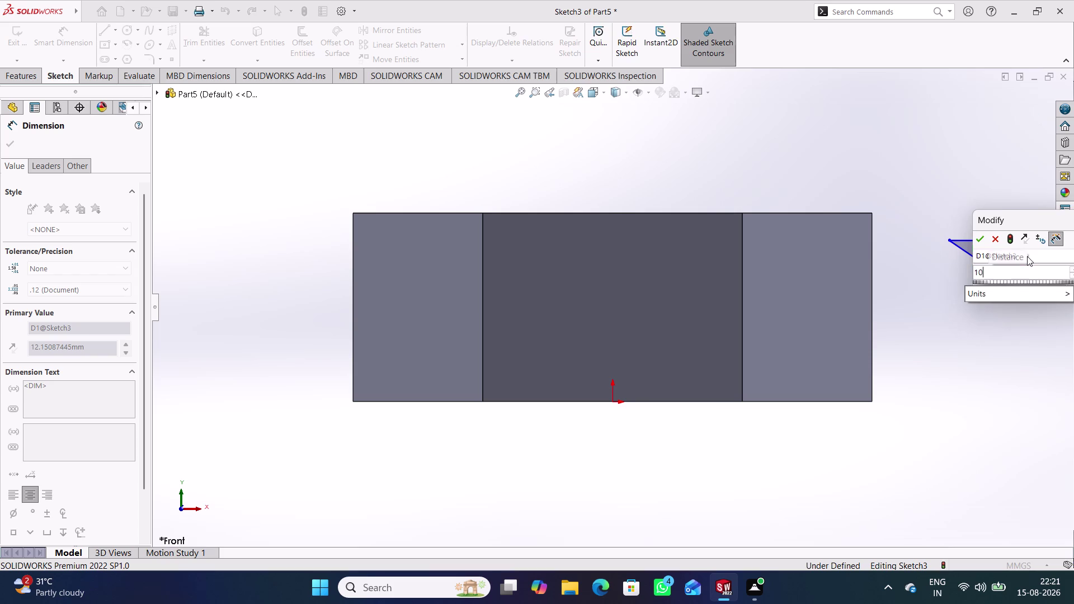
key(Return)
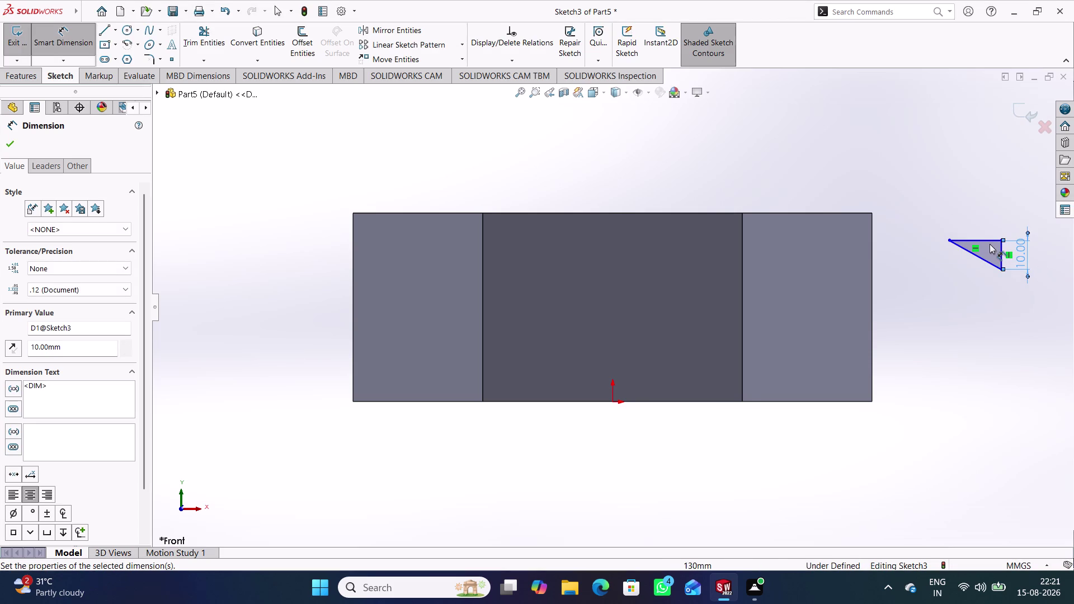
click(990, 244)
click(986, 237)
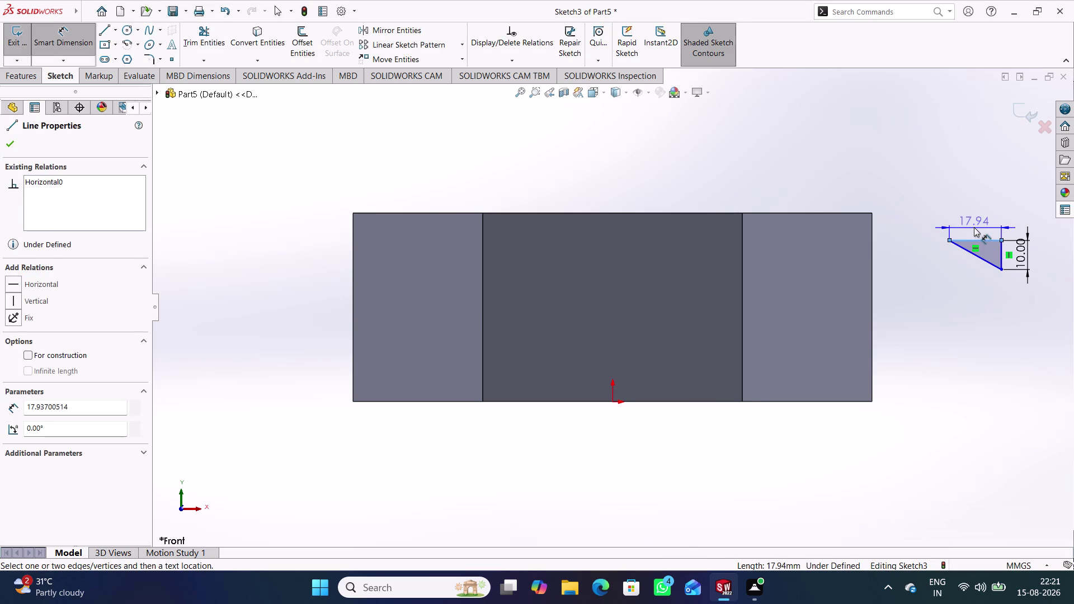
click(973, 228)
text(10)
key(Return)
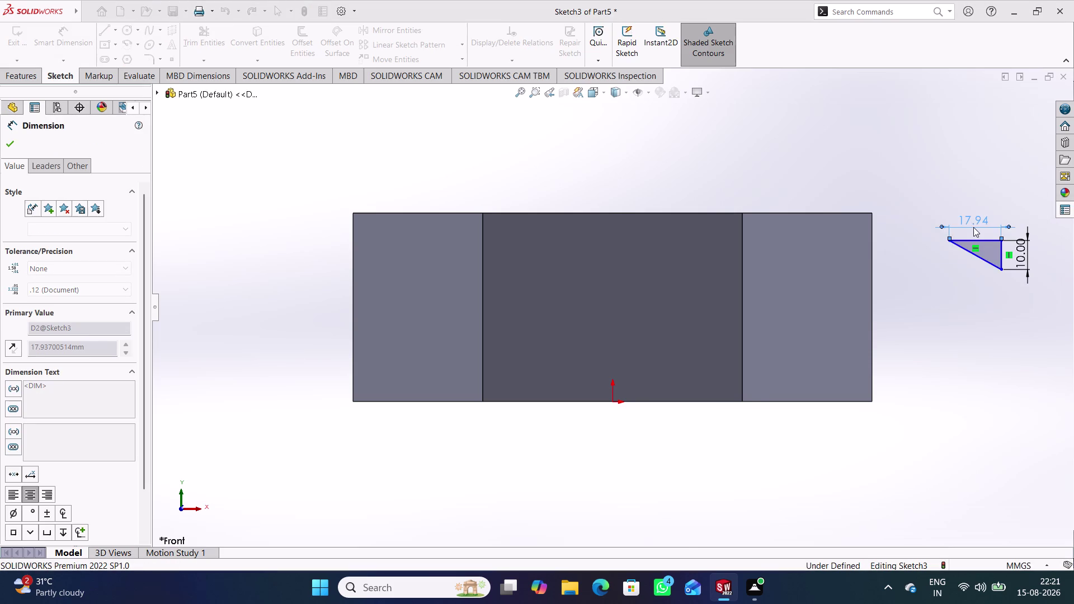
click(969, 316)
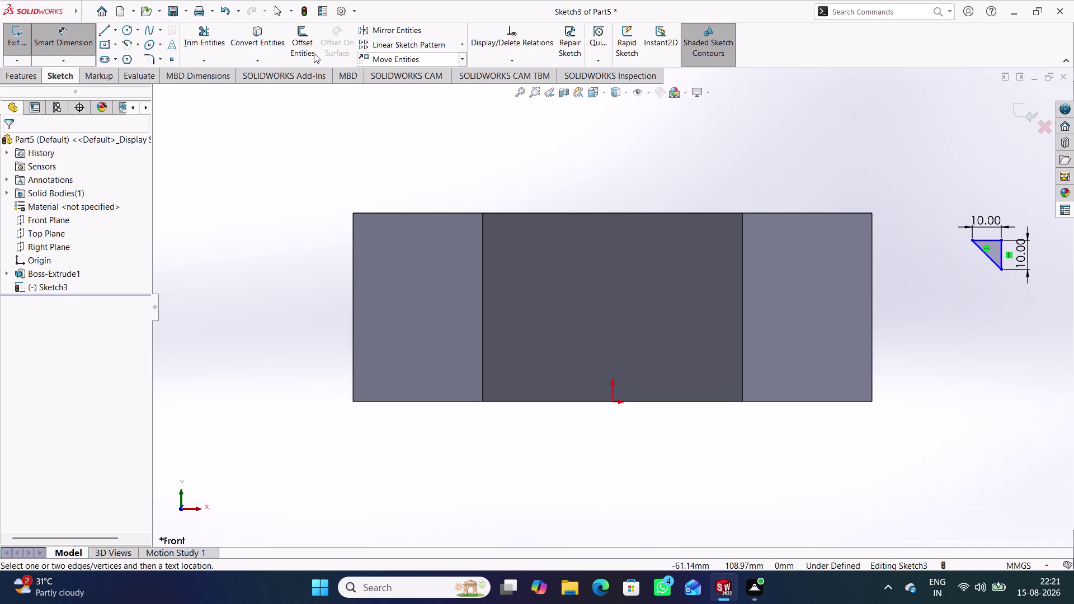
Attempt a Sketch Fillet on the triangle's corner, then cancel it.
click(86, 39)
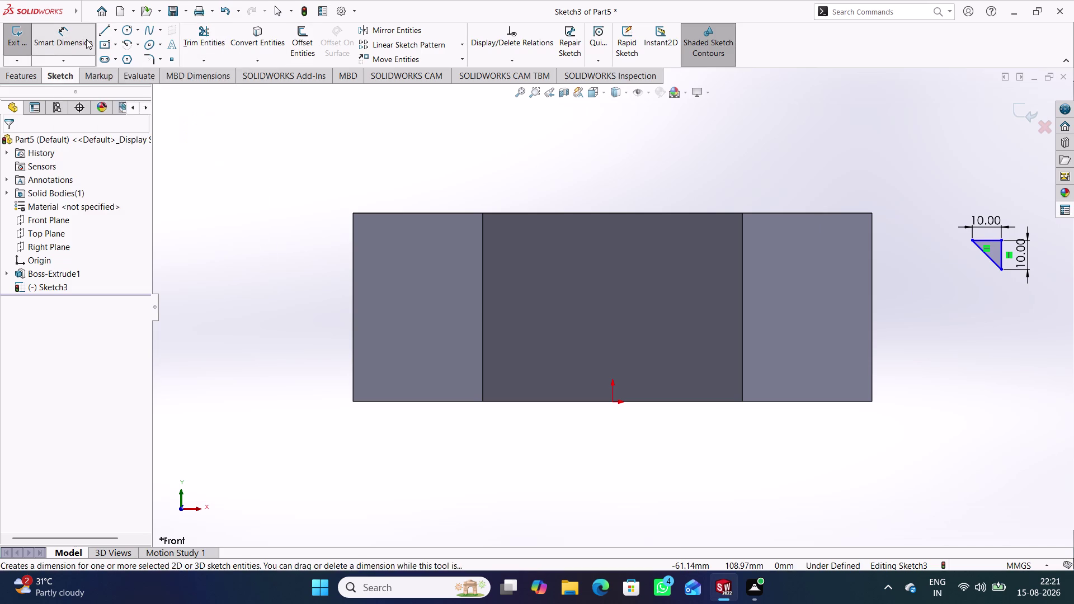
click(150, 53)
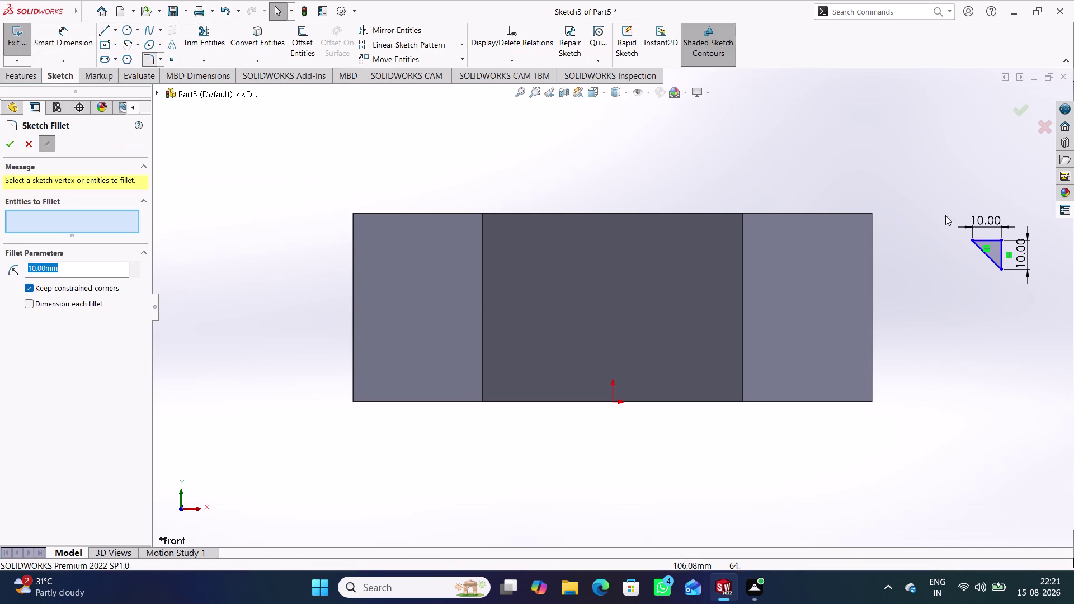
click(1000, 239)
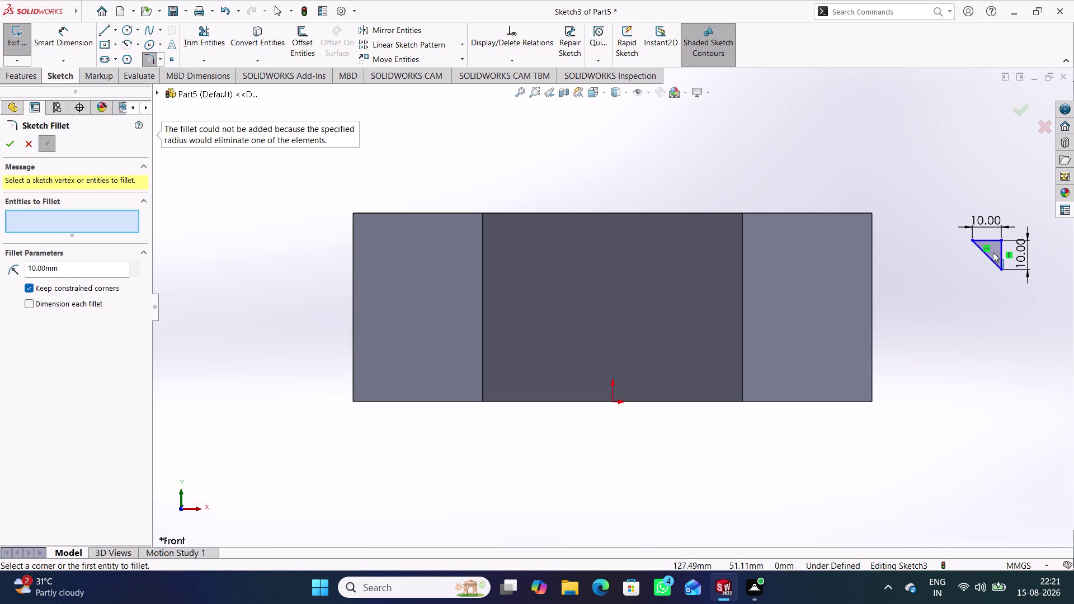
click(1001, 240)
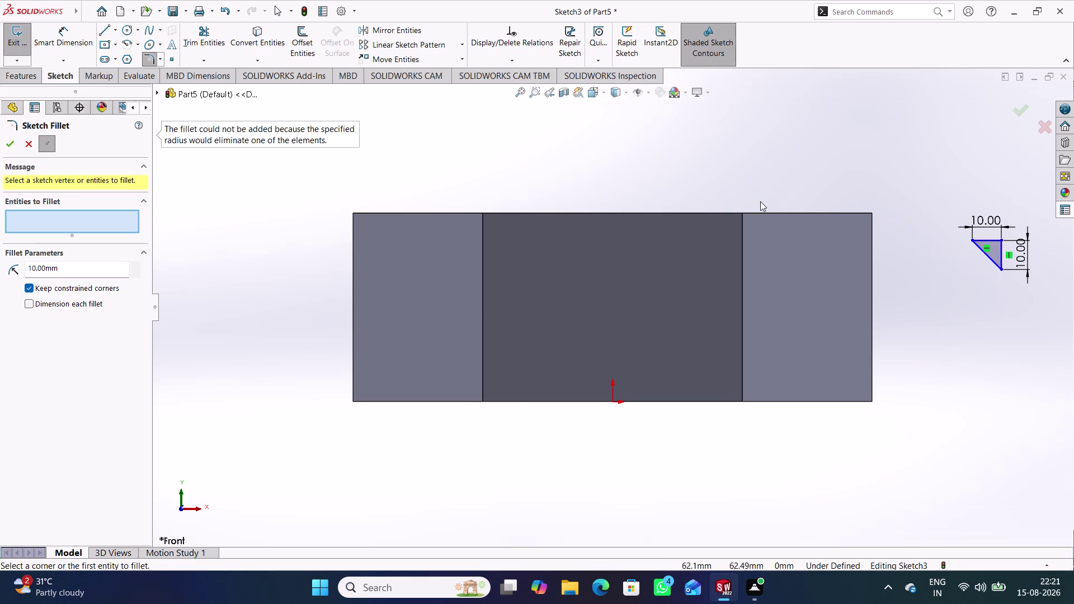
click(30, 144)
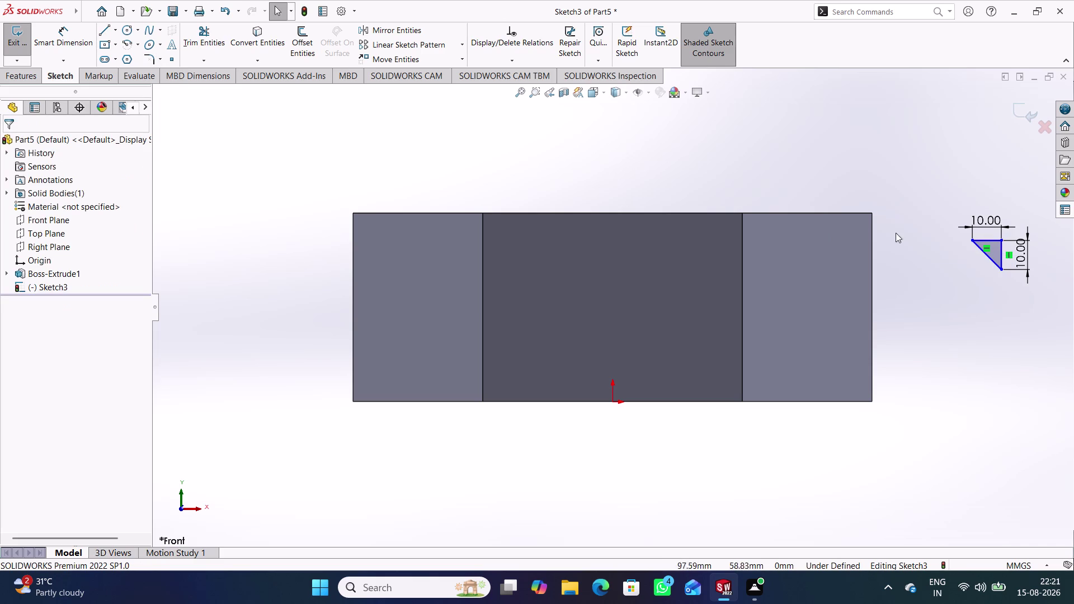
click(915, 263)
Make the triangle's corner coincident with the nut profile's top-right corner.
click(1002, 238)
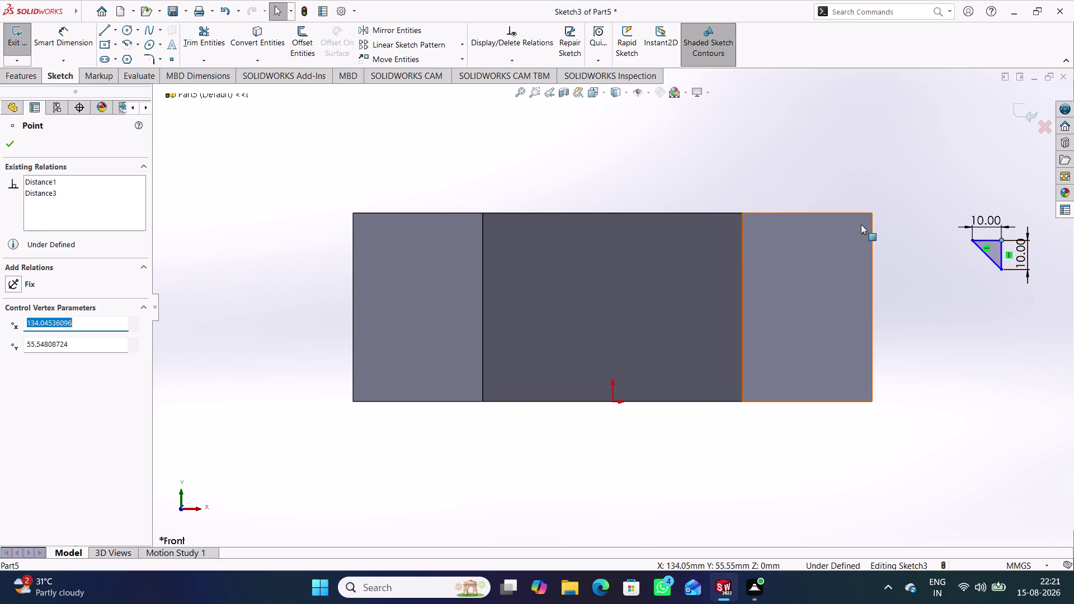
click(872, 212)
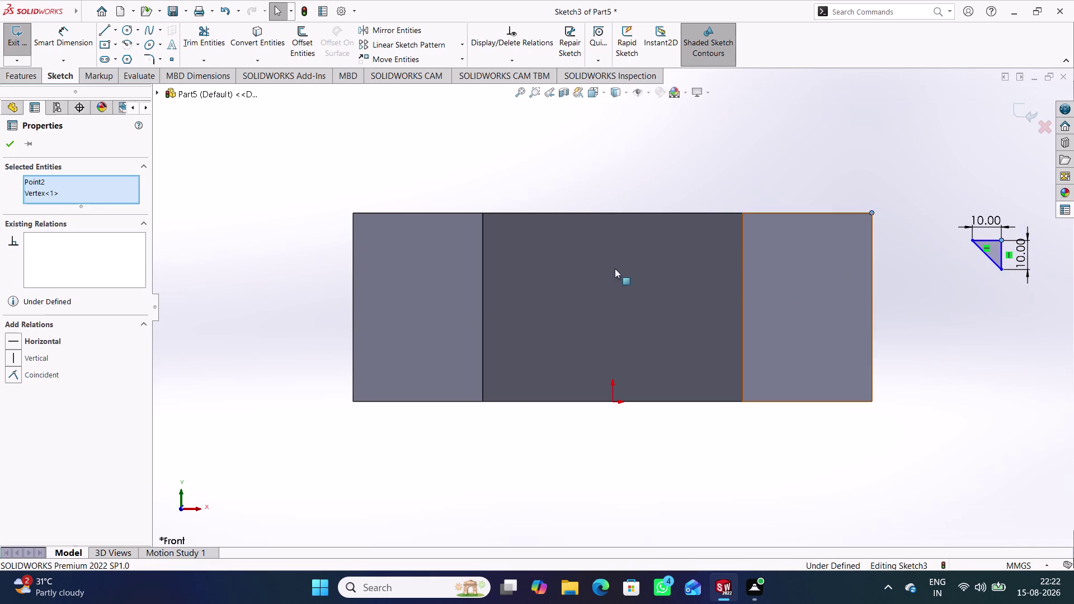
click(50, 373)
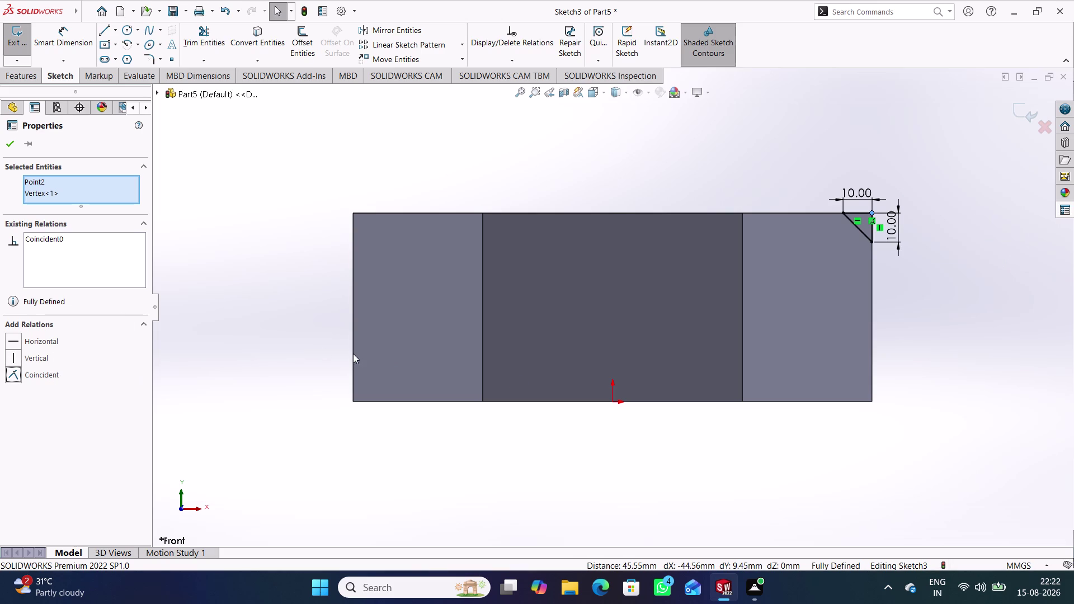
click(818, 436)
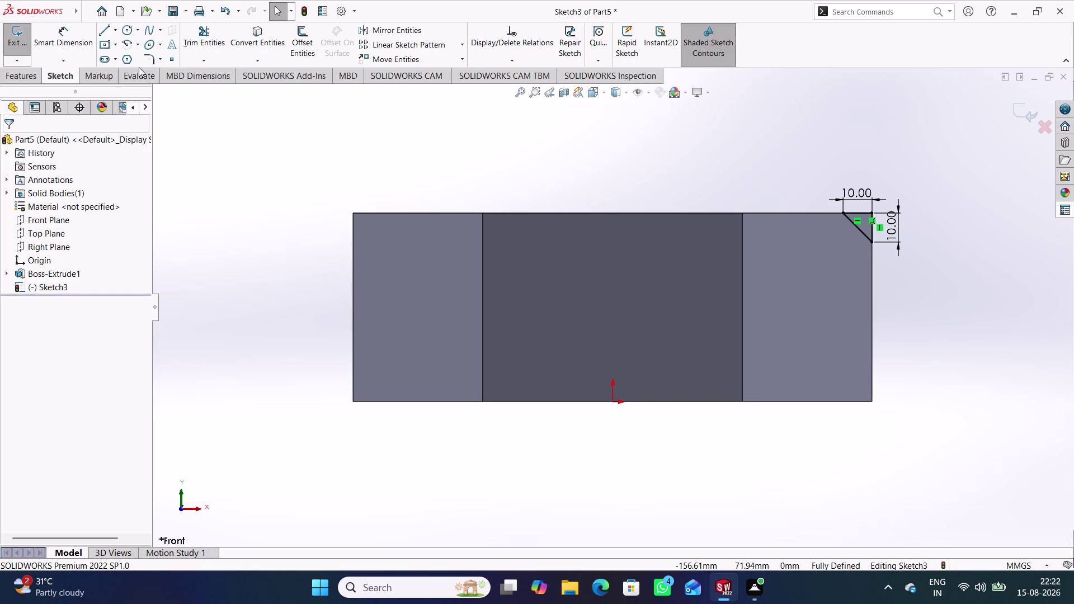
click(147, 62)
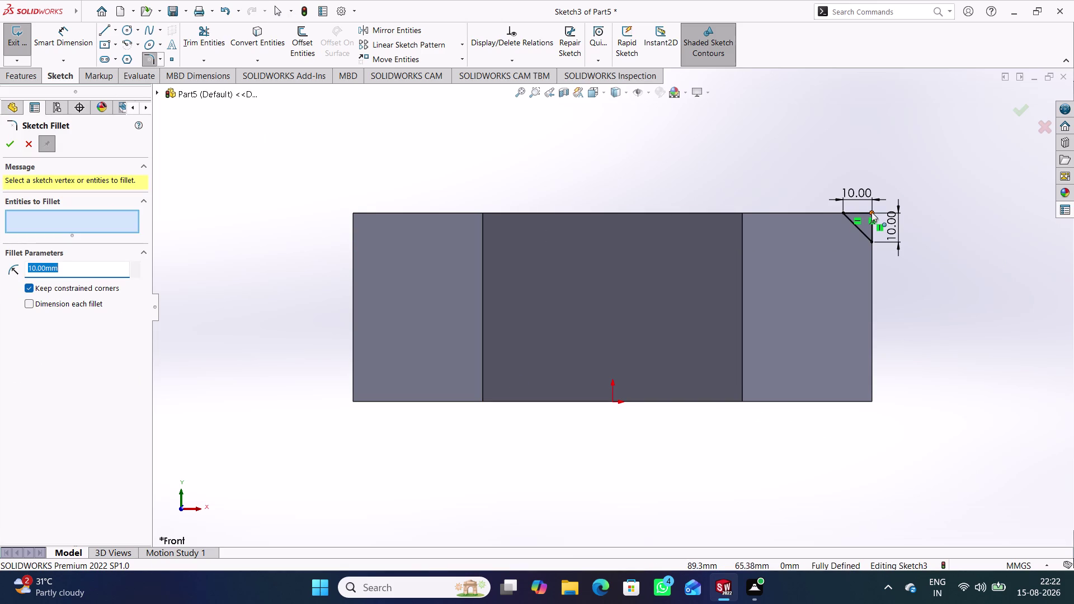
Try filleting the triangle corner, cancel after the error, and exit Sketch3.
click(872, 214)
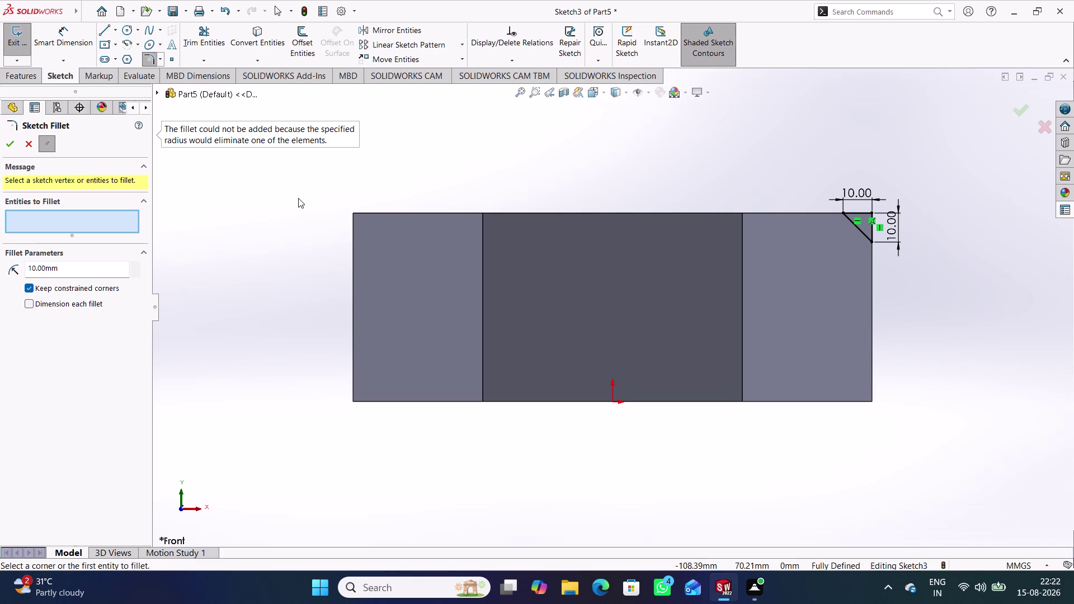
click(34, 144)
click(1028, 111)
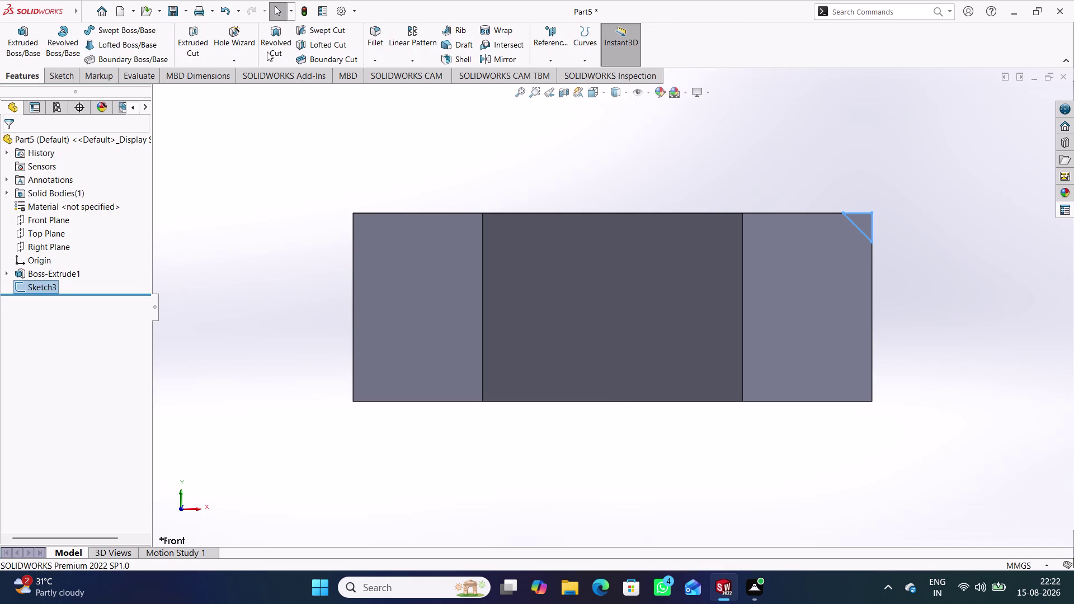
click(279, 48)
middle_drag(682, 157, 687, 219)
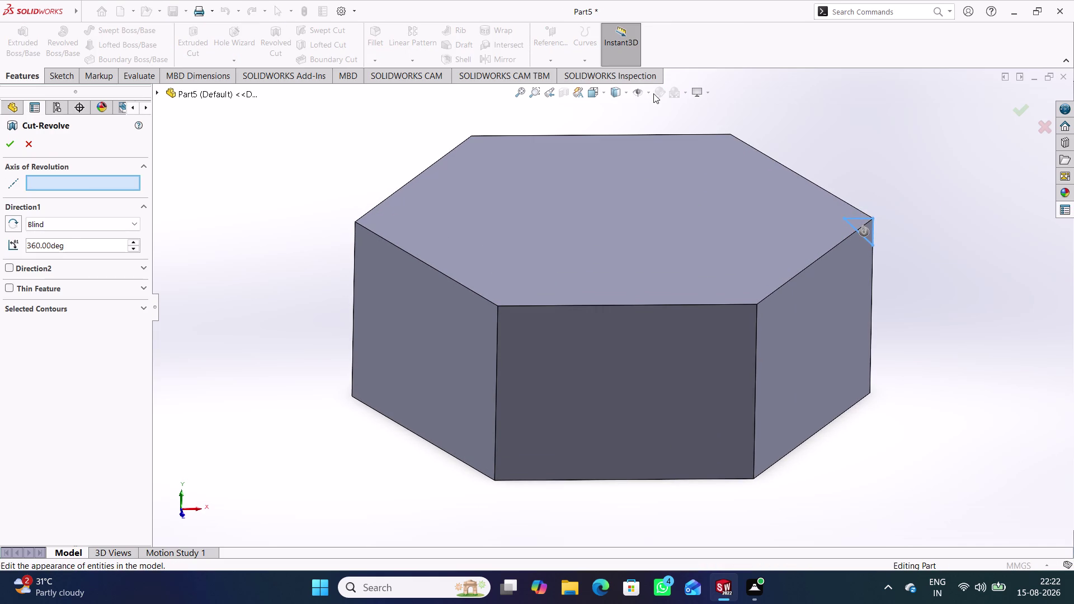
click(651, 92)
click(657, 127)
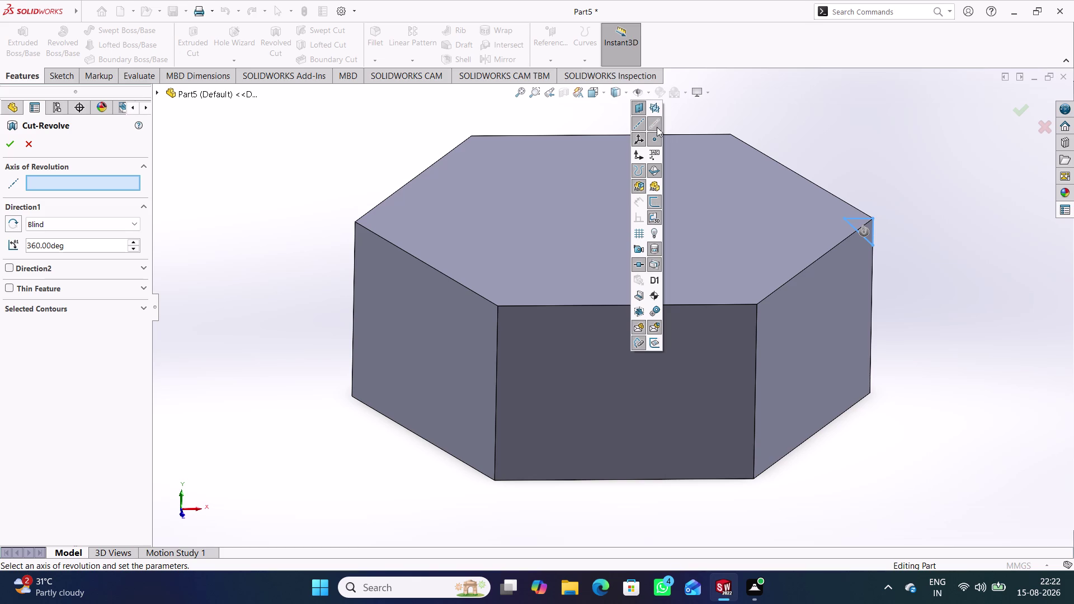
click(649, 122)
click(726, 112)
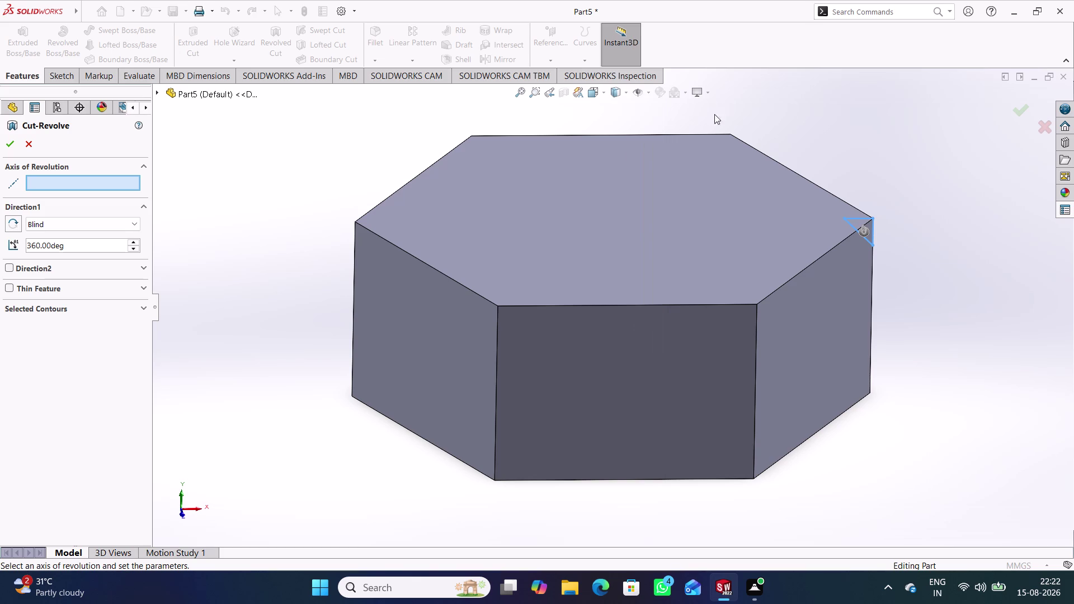
click(646, 91)
click(650, 96)
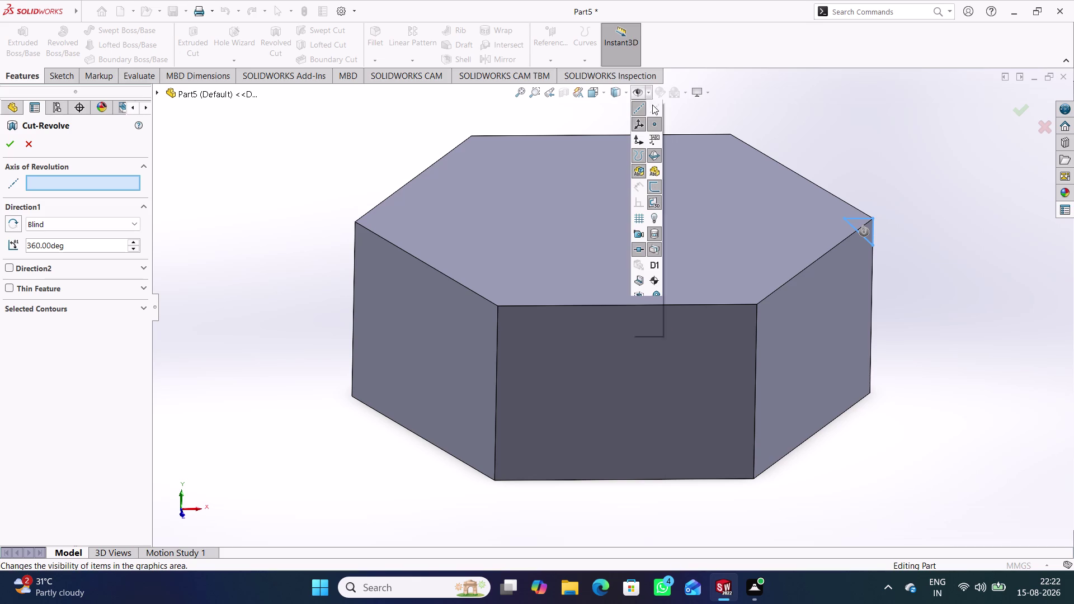
click(642, 127)
click(733, 110)
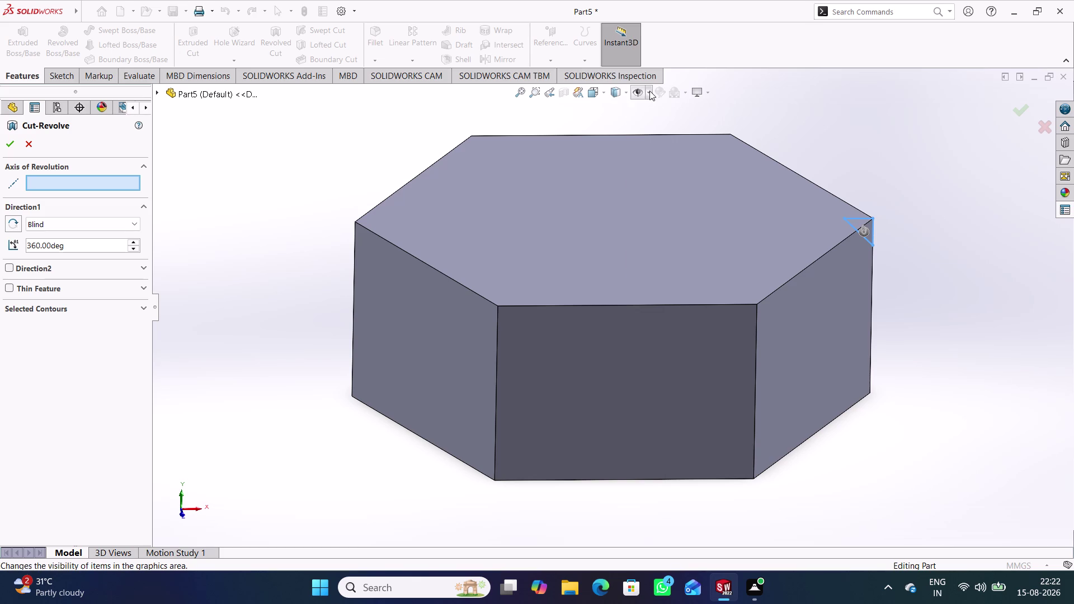
click(649, 90)
click(647, 92)
click(653, 126)
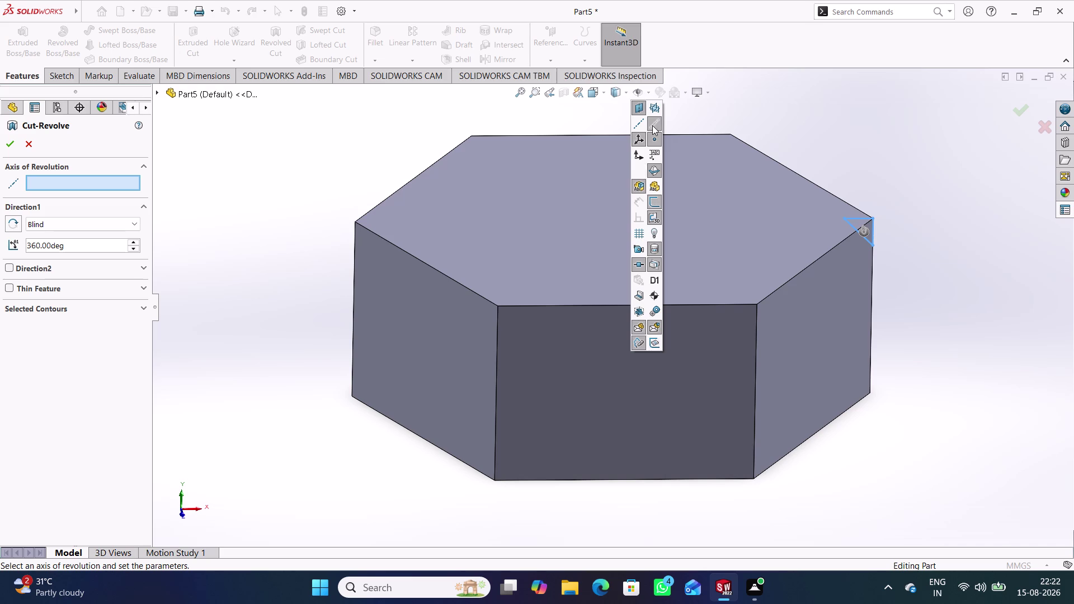
click(756, 113)
middle_drag(647, 253, 634, 179)
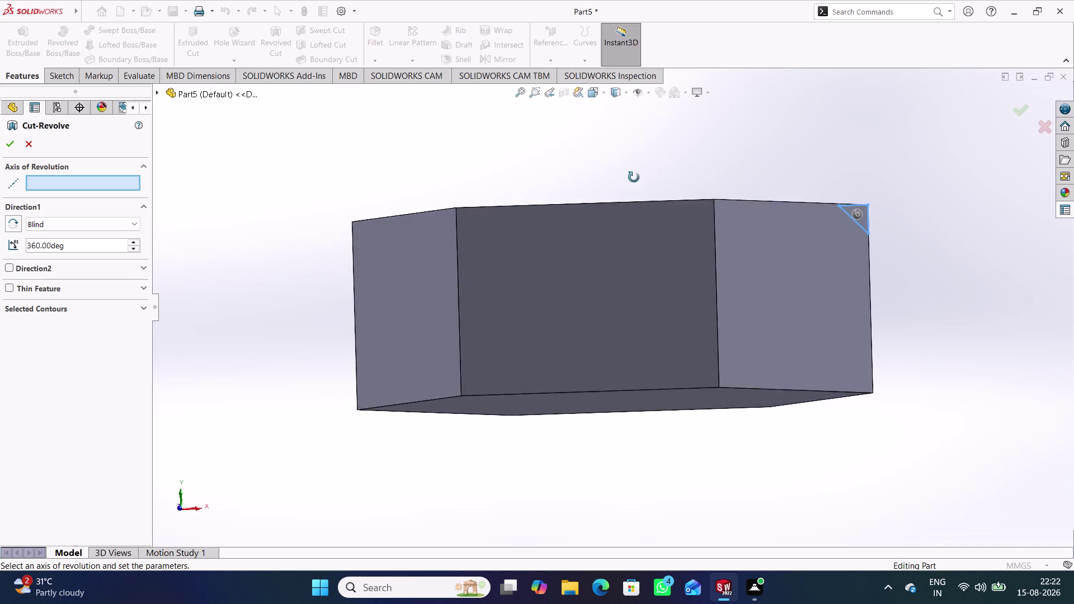
middle_drag(634, 179, 636, 230)
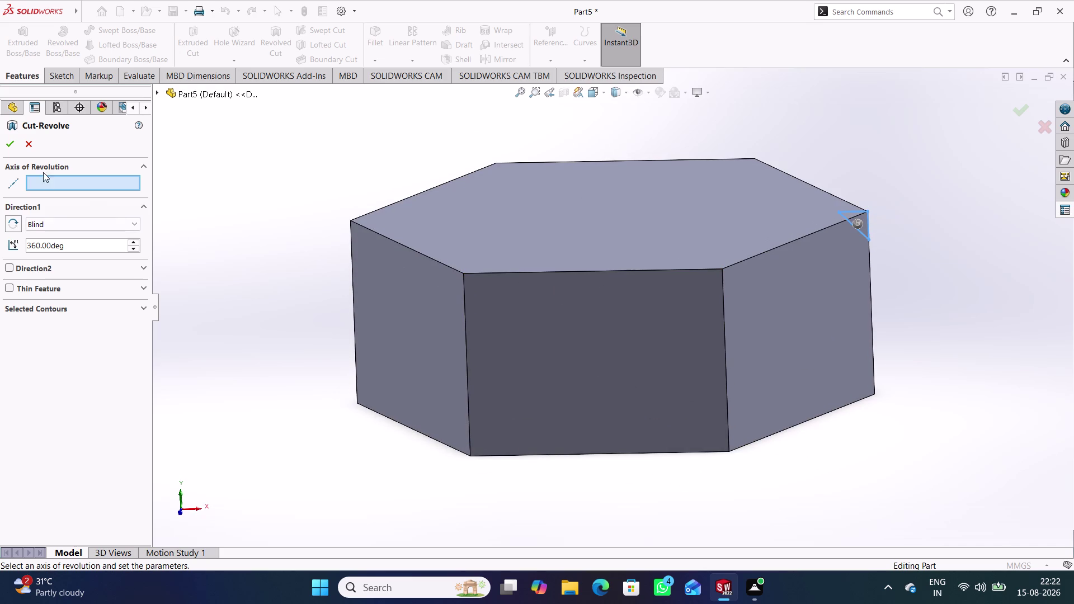
click(32, 142)
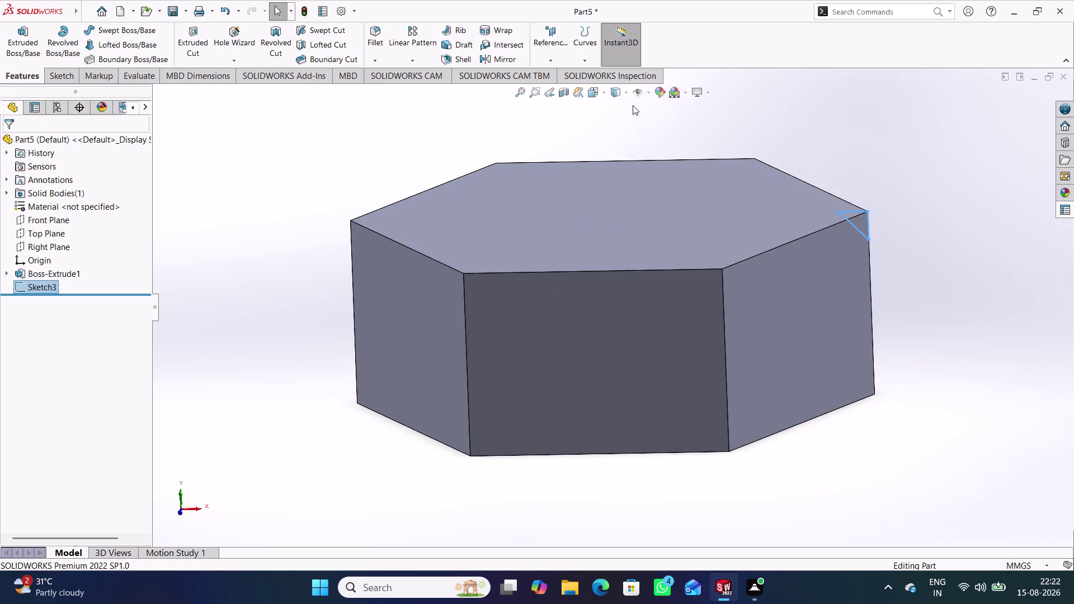
Open and dismiss the Hide/Show Items list of visible item types.
click(647, 94)
click(652, 125)
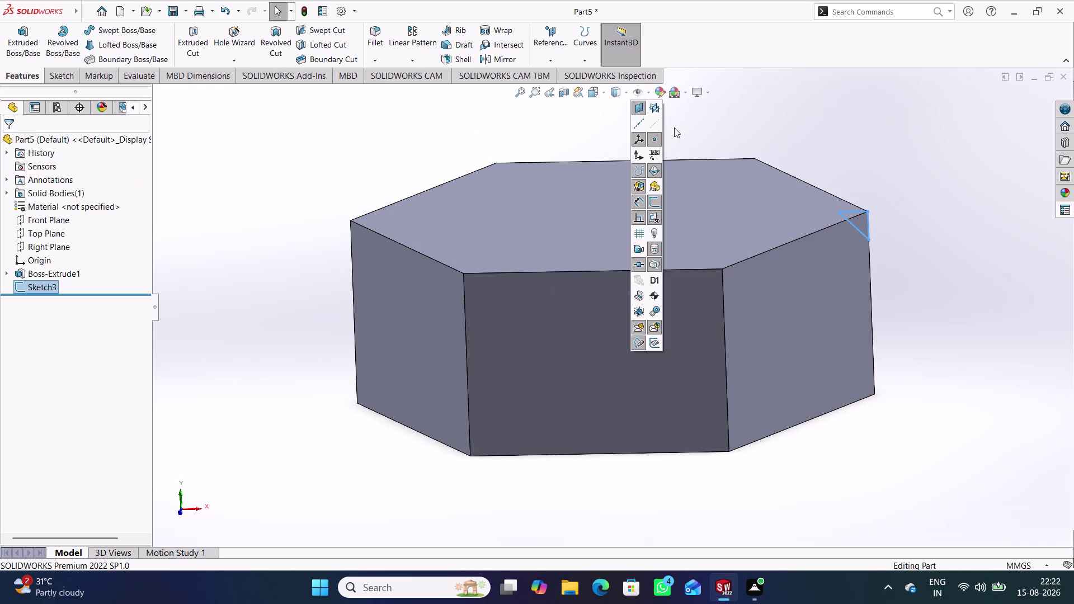
click(779, 129)
click(649, 96)
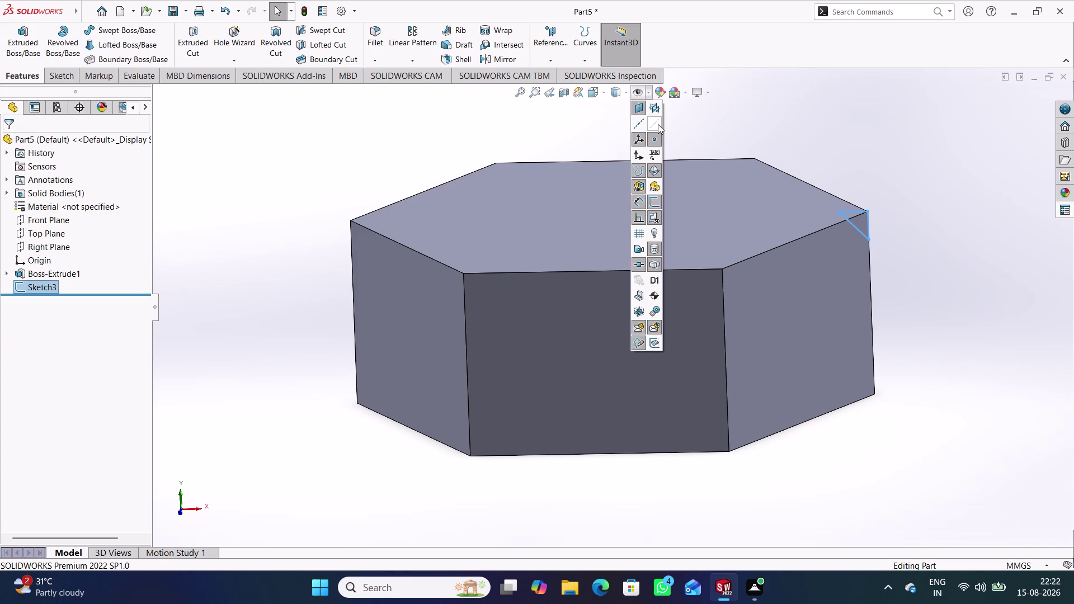
click(658, 125)
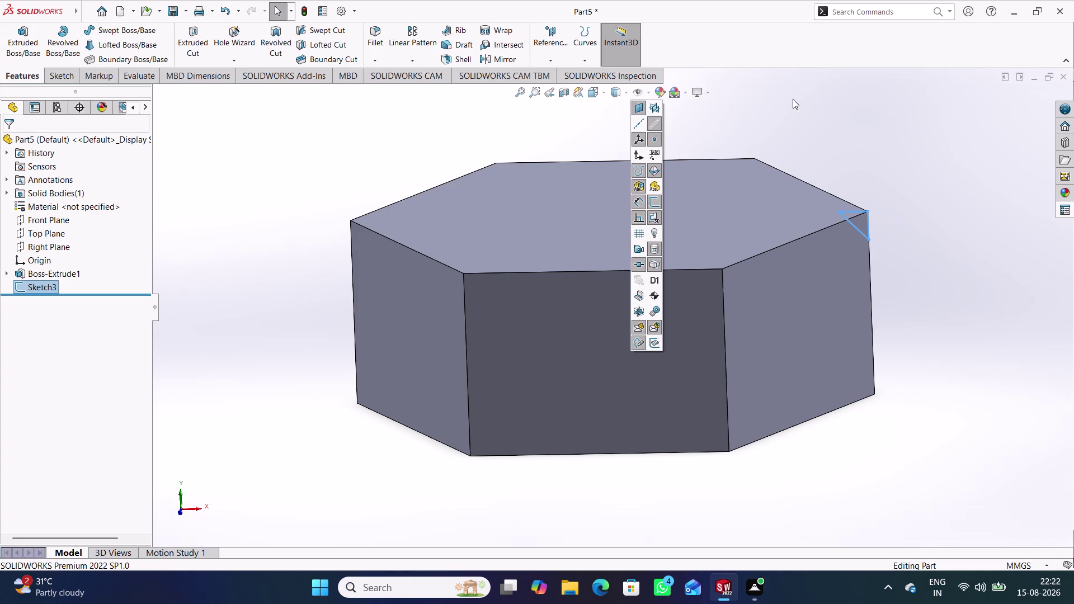
click(798, 96)
Orbit the hex blank and open Sketch3 for editing.
middle_drag(881, 120, 905, 155)
click(909, 162)
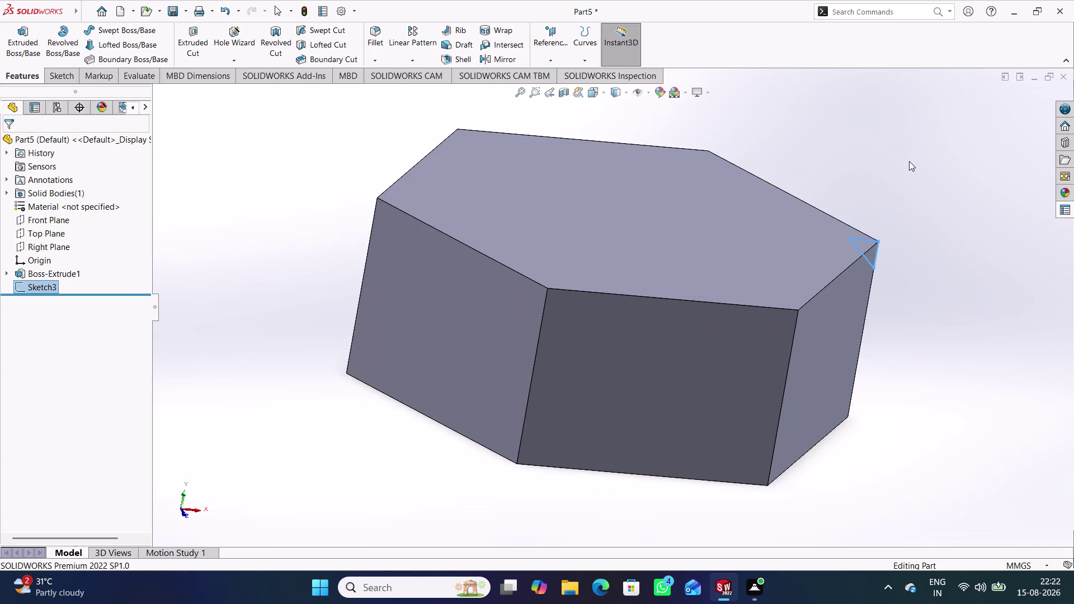
double_click(878, 248)
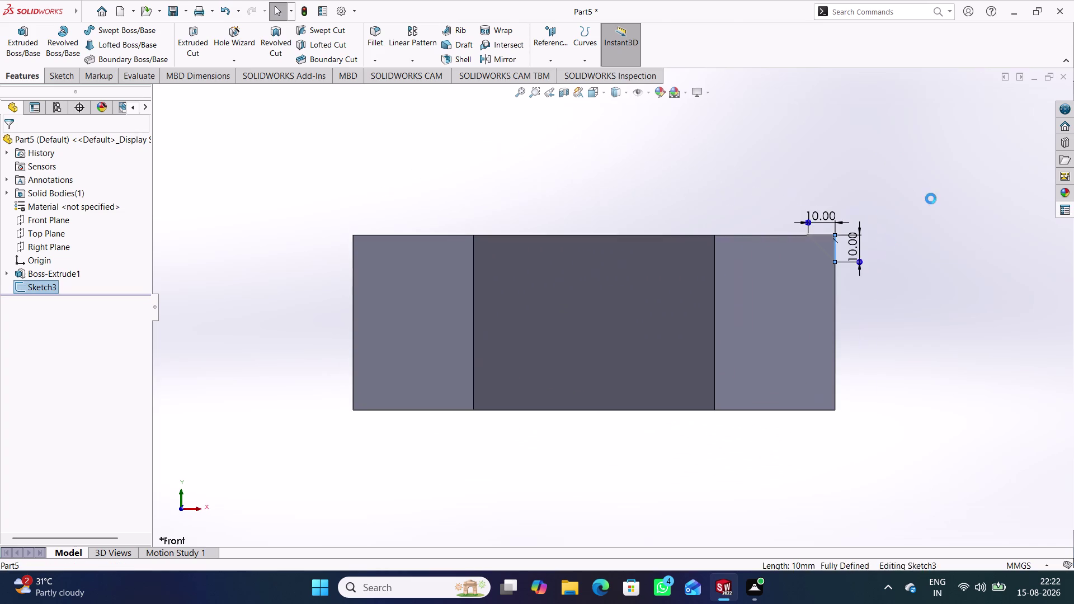
Toggle the Hide/Show Items visibility list open and closed several times.
click(931, 199)
click(651, 91)
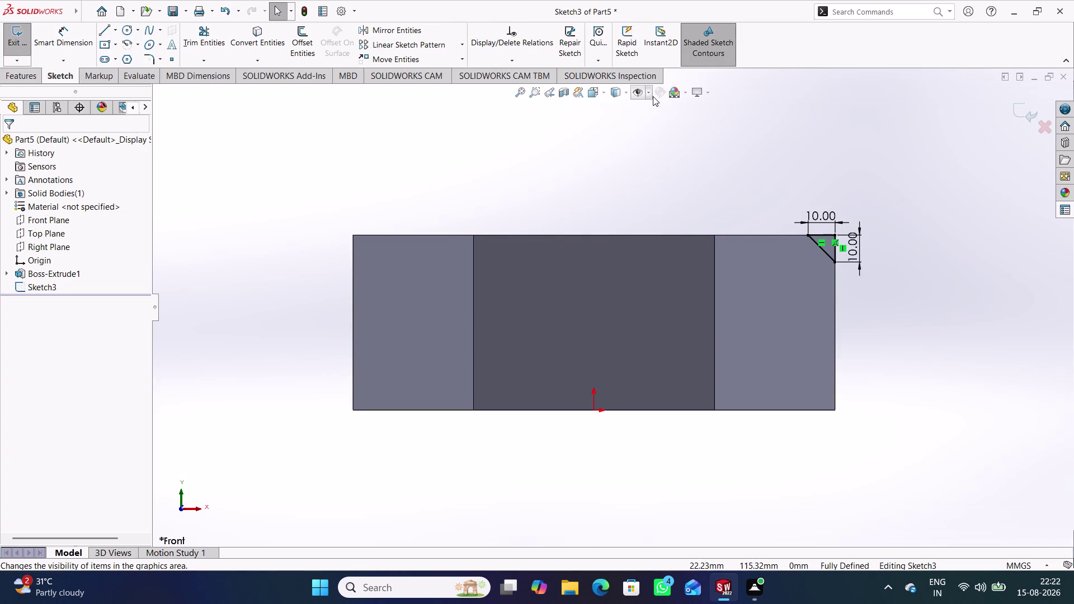
click(646, 94)
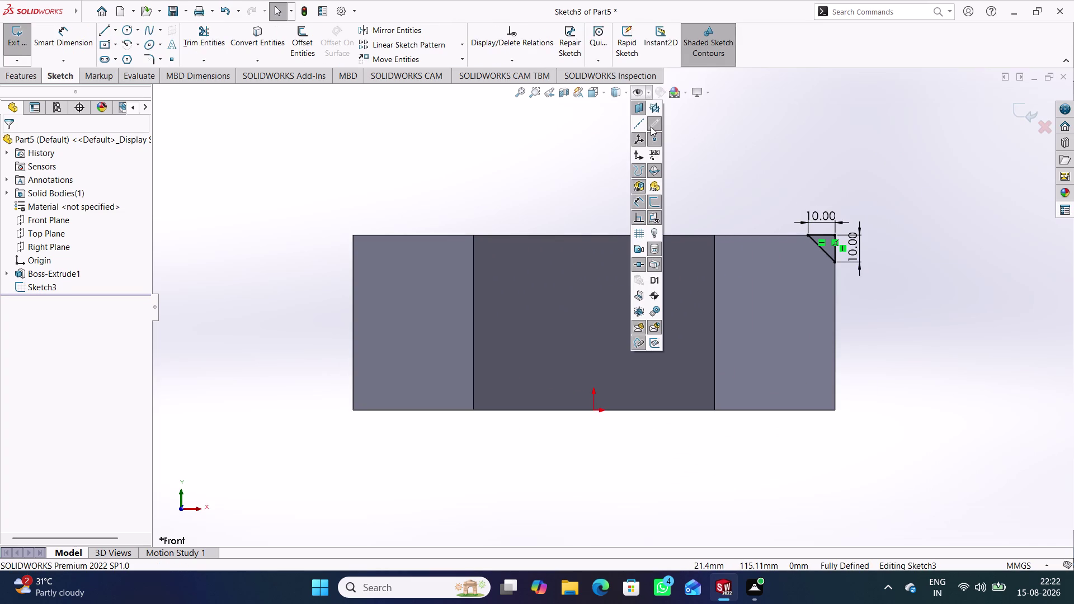
click(650, 126)
click(744, 180)
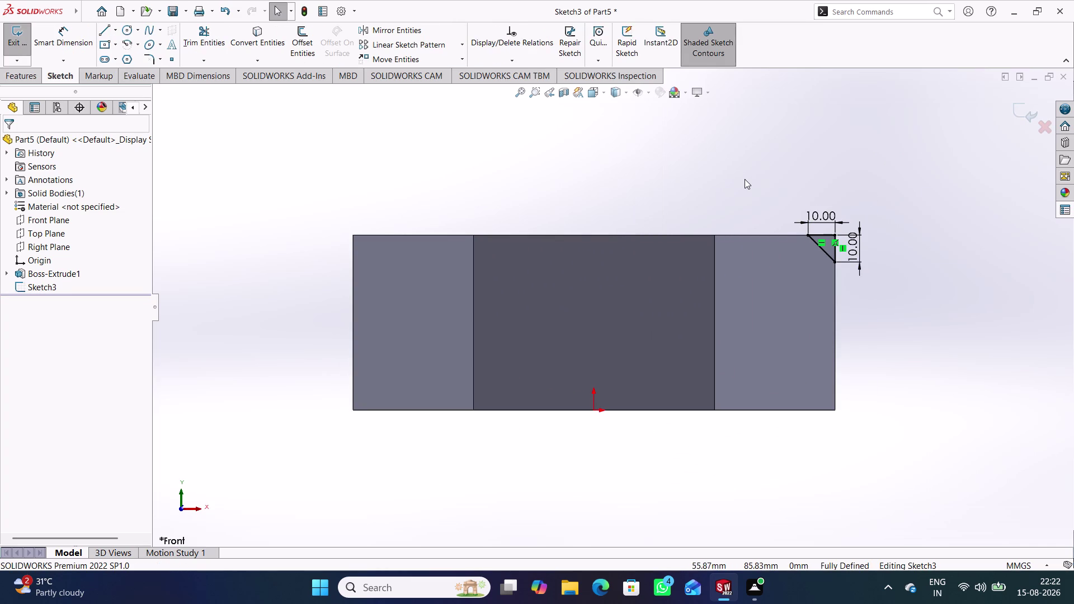
click(649, 94)
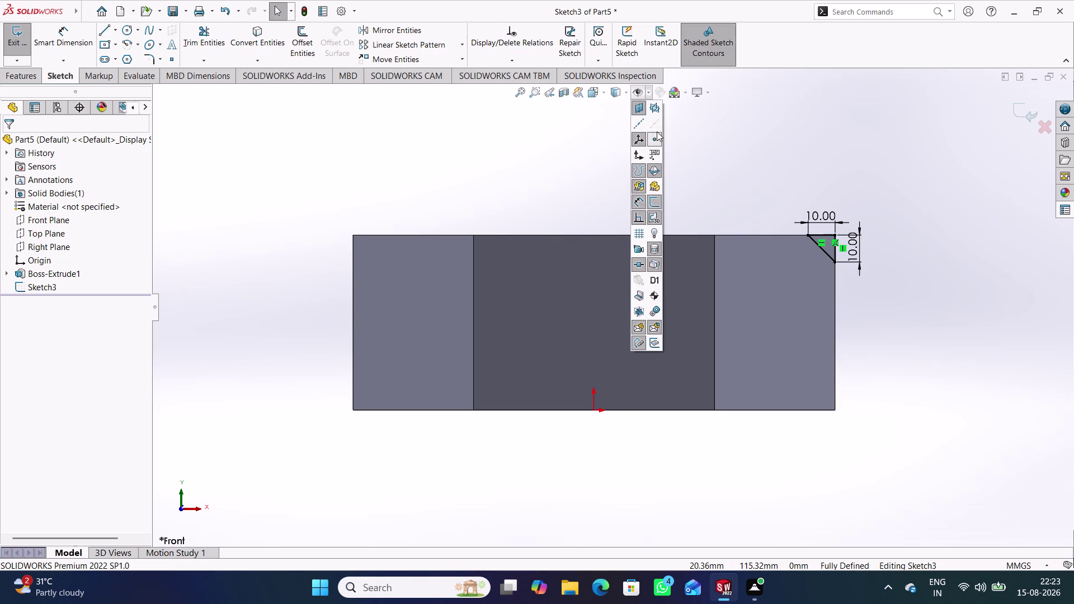
click(654, 127)
click(686, 136)
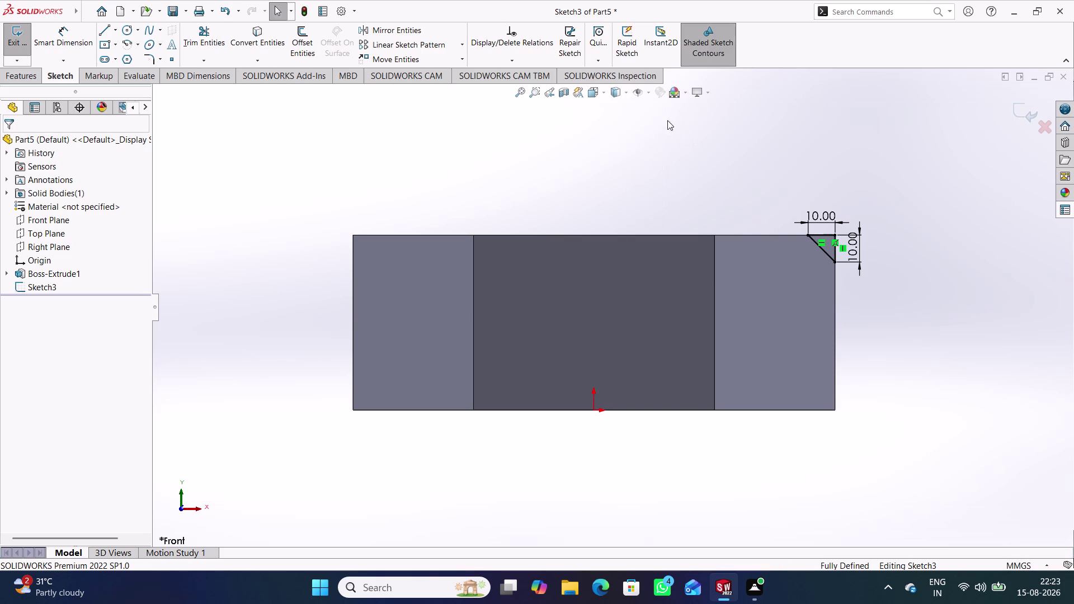
Check Hide/Show Items again, orbit back to a 3D view, and exit Sketch3.
click(649, 93)
click(657, 126)
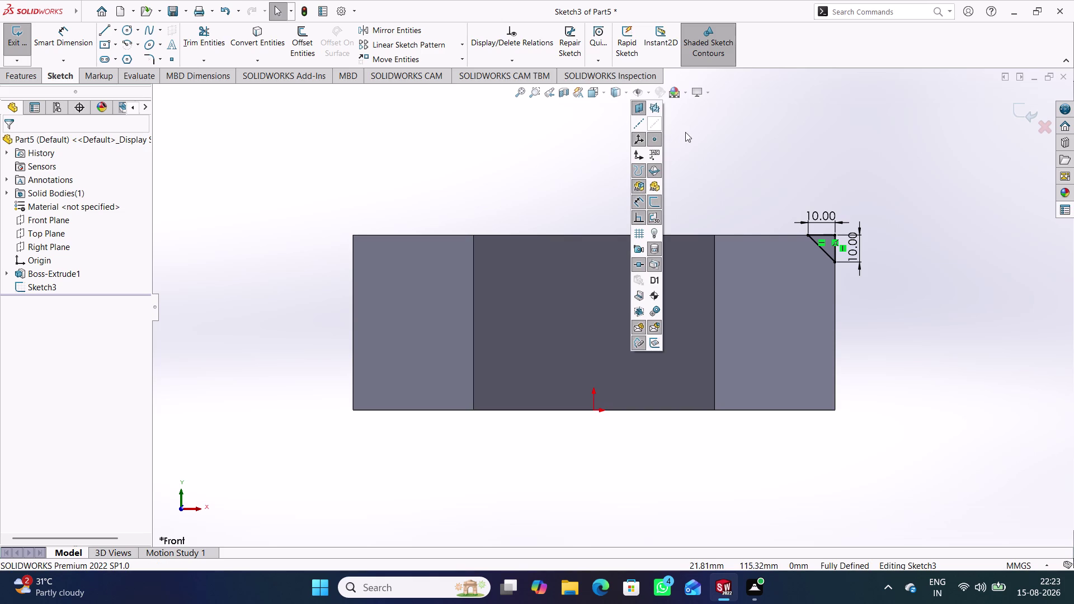
click(642, 123)
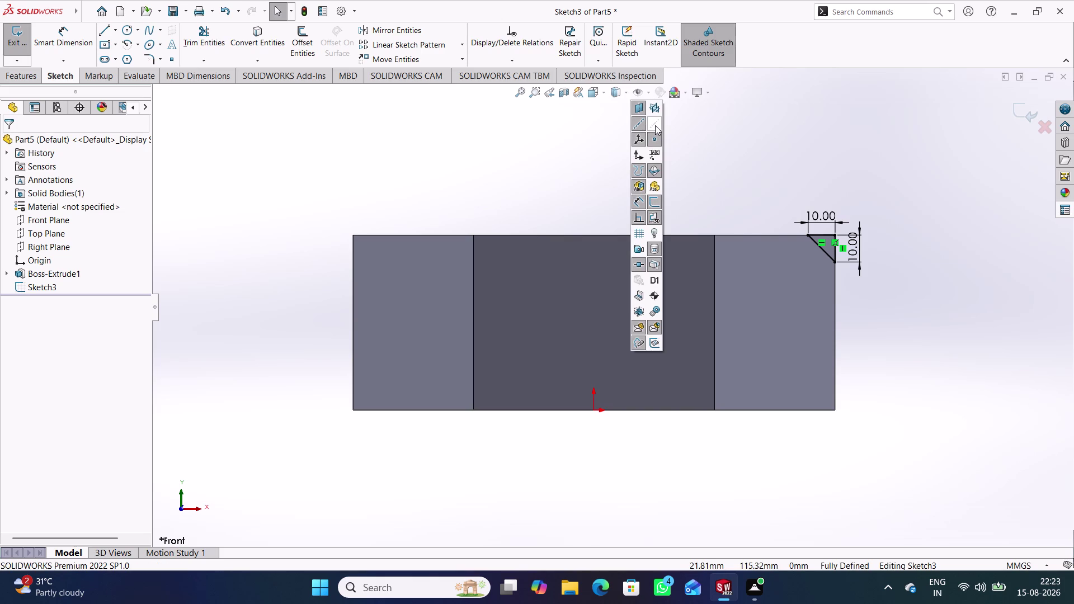
click(656, 125)
click(694, 143)
click(648, 91)
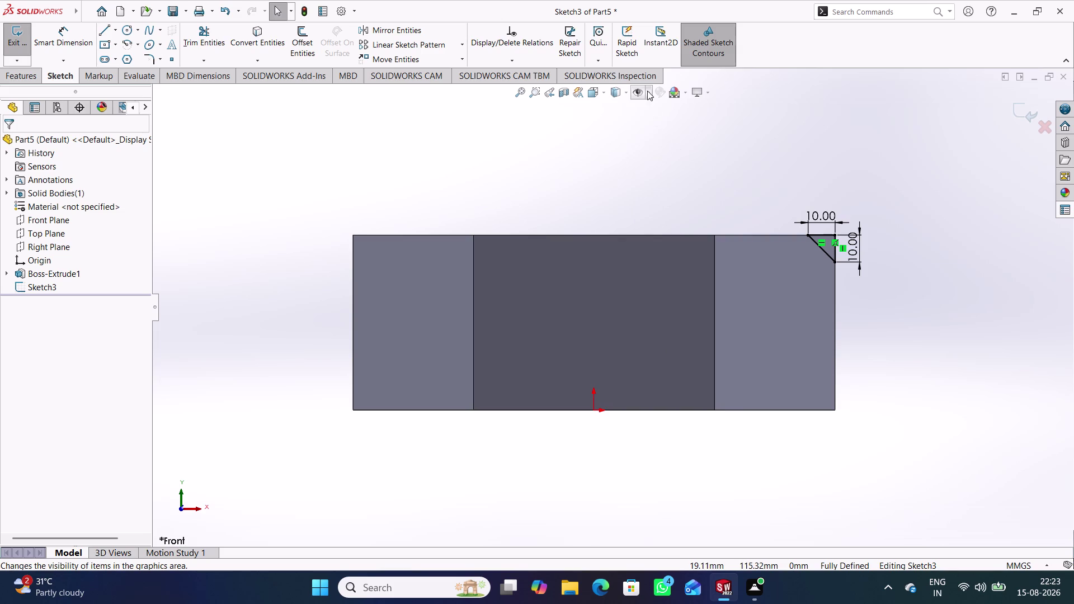
click(653, 122)
click(709, 169)
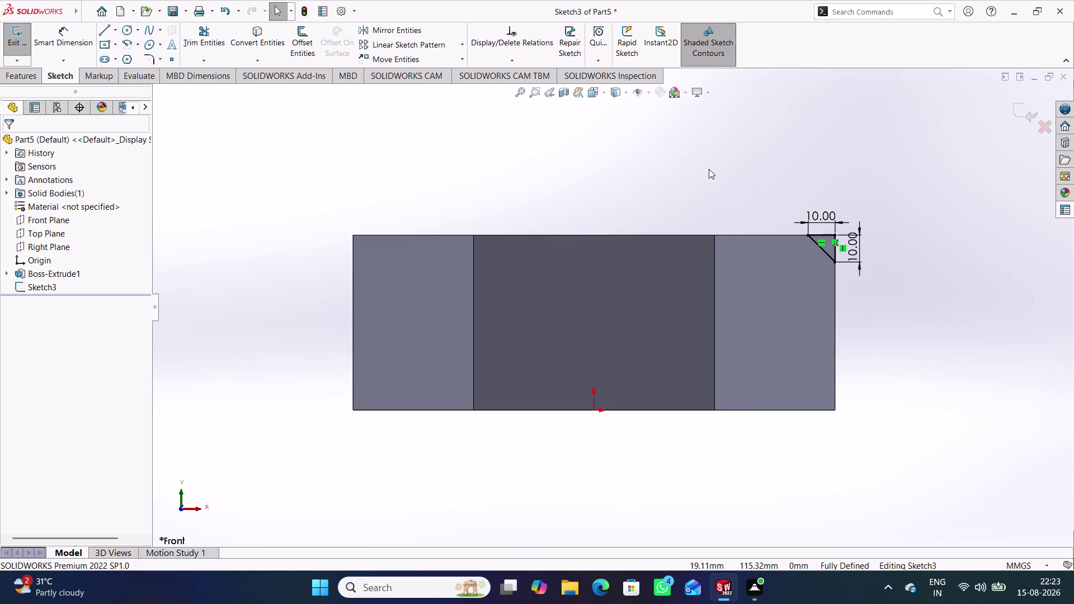
middle_drag(709, 169, 699, 232)
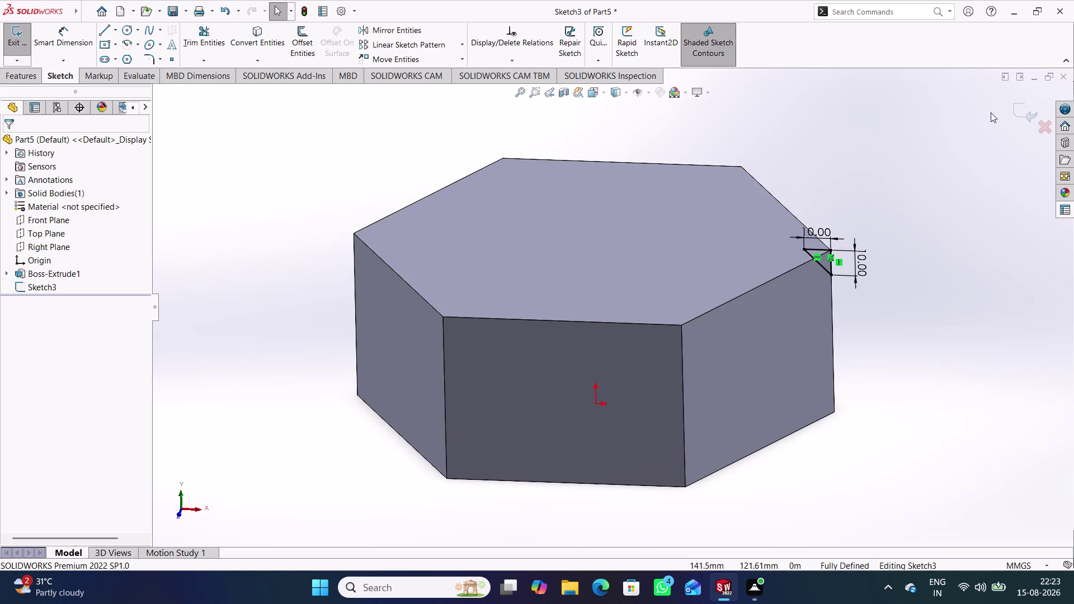
click(1026, 108)
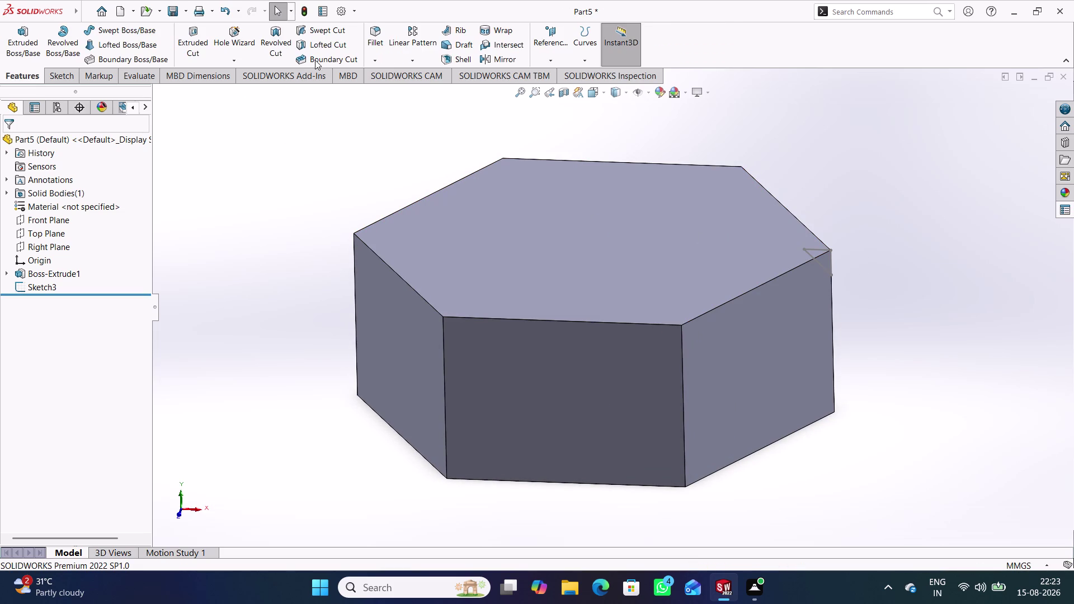
Start a revolved cut on Sketch3, cancel it, and restart it.
click(279, 52)
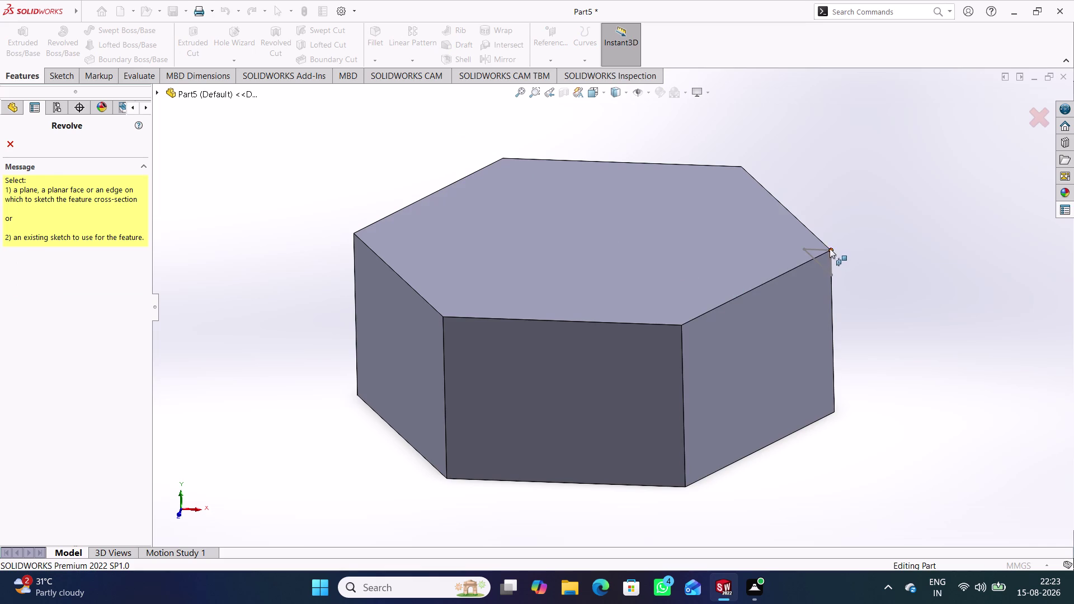
click(826, 247)
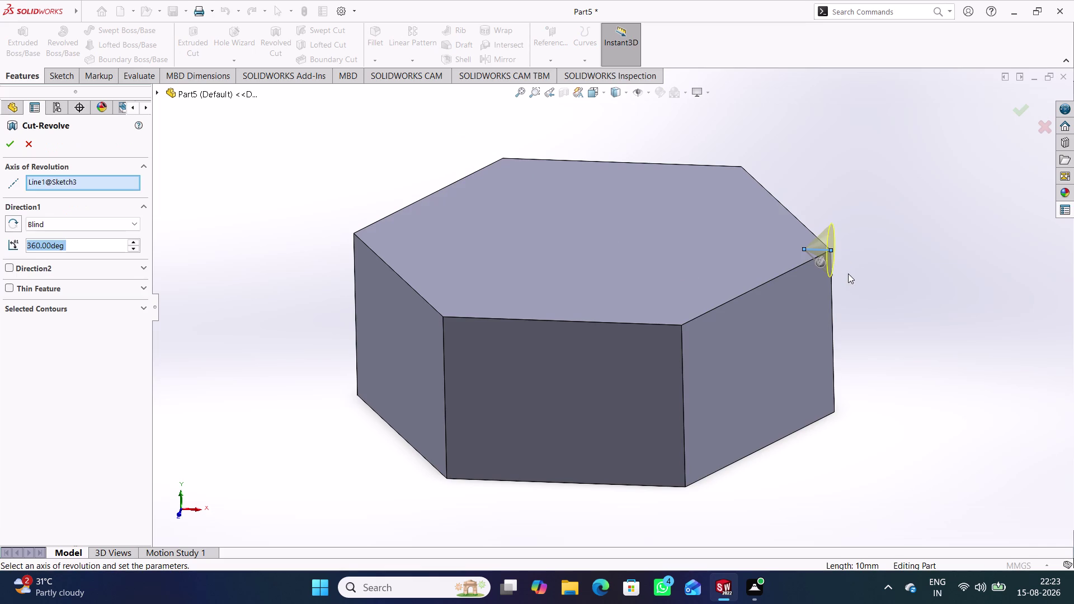
click(30, 143)
click(266, 295)
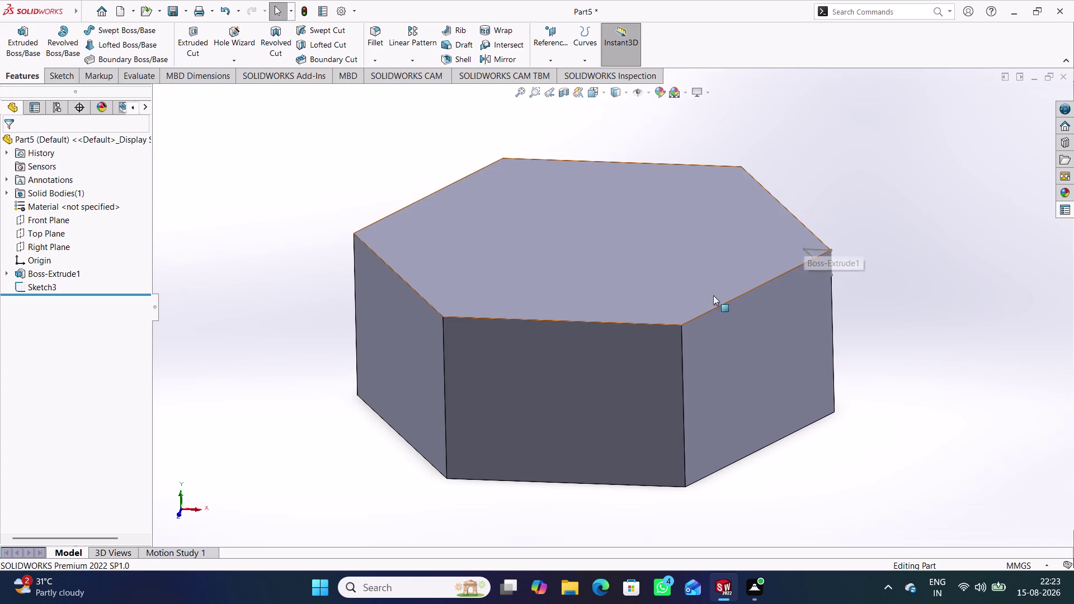
click(45, 289)
click(280, 48)
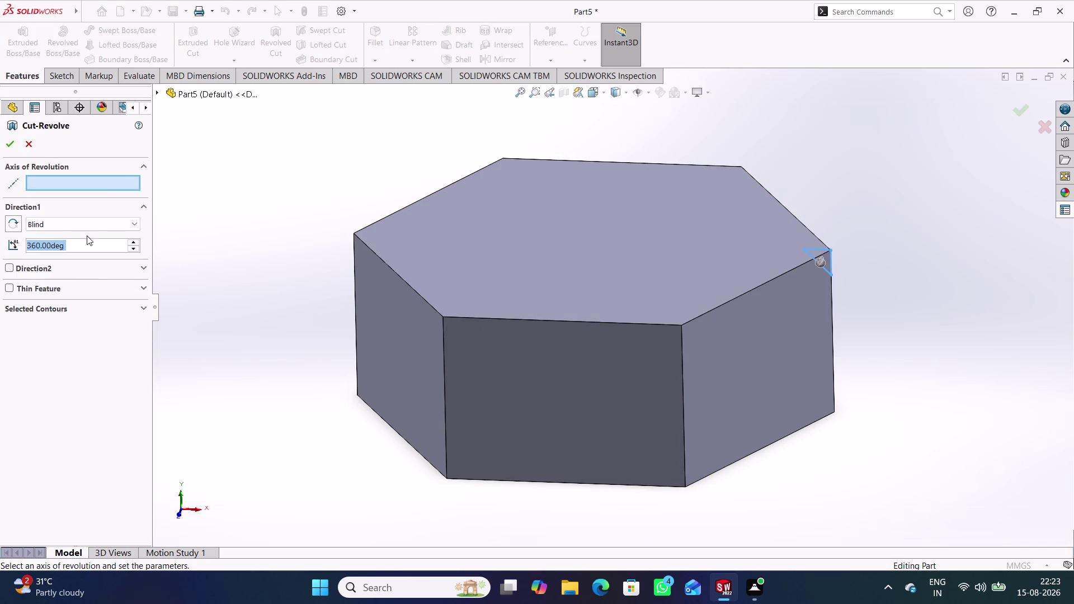
Clear the revolution axis, end the cut Up To Vertex, and clear the origin vertex.
right_click(105, 182)
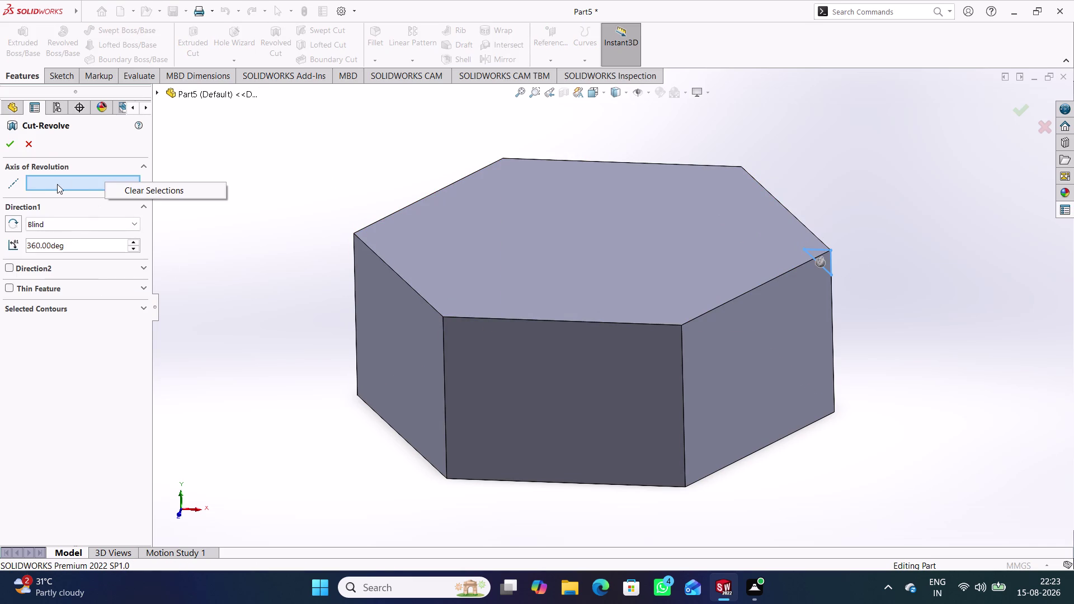
click(58, 184)
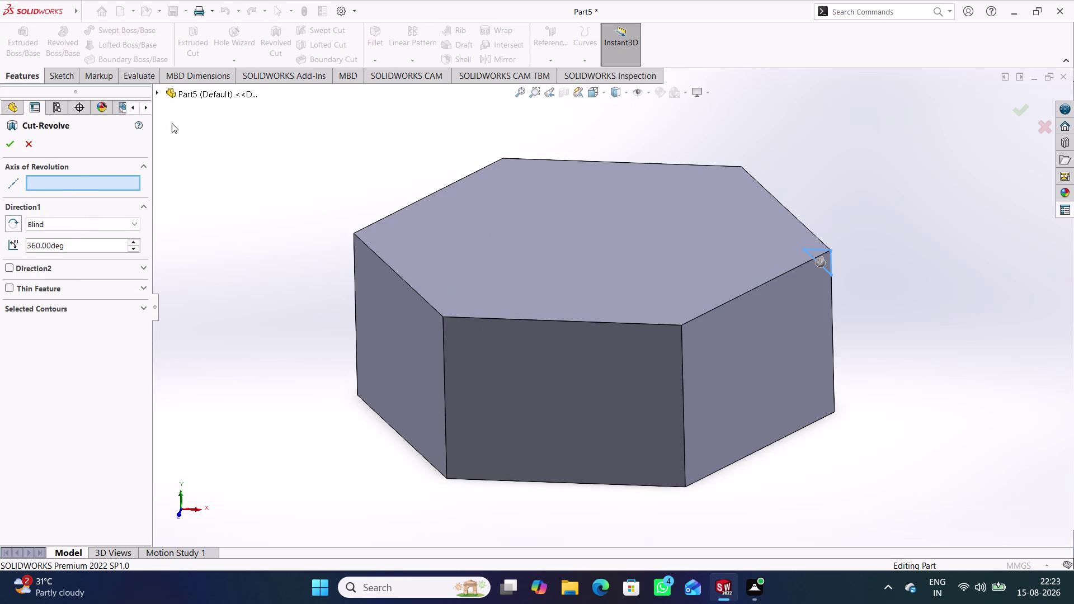
click(157, 93)
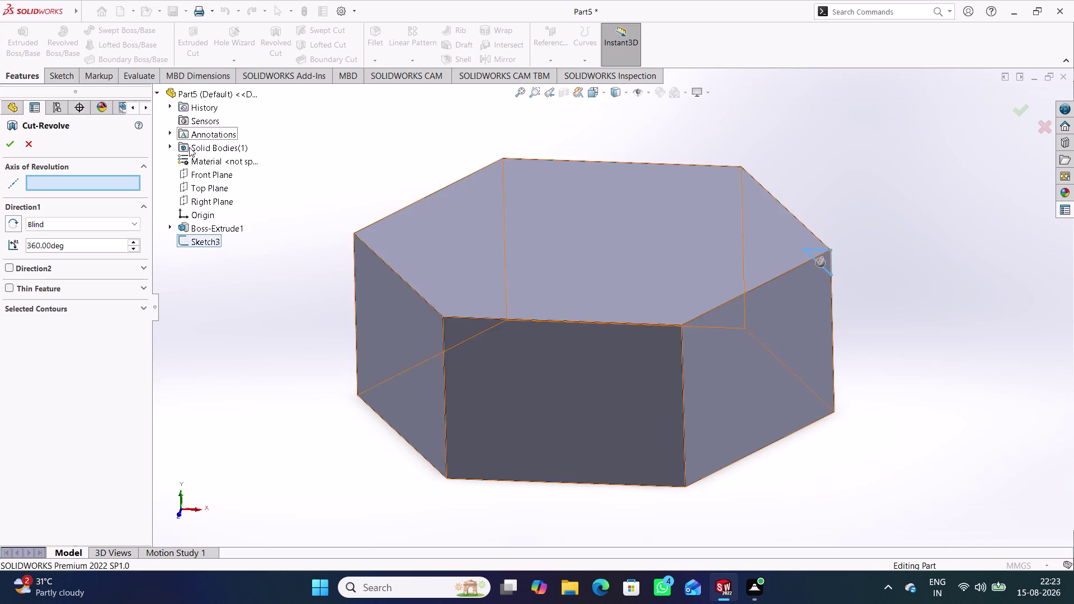
click(204, 211)
middle_drag(268, 336, 270, 299)
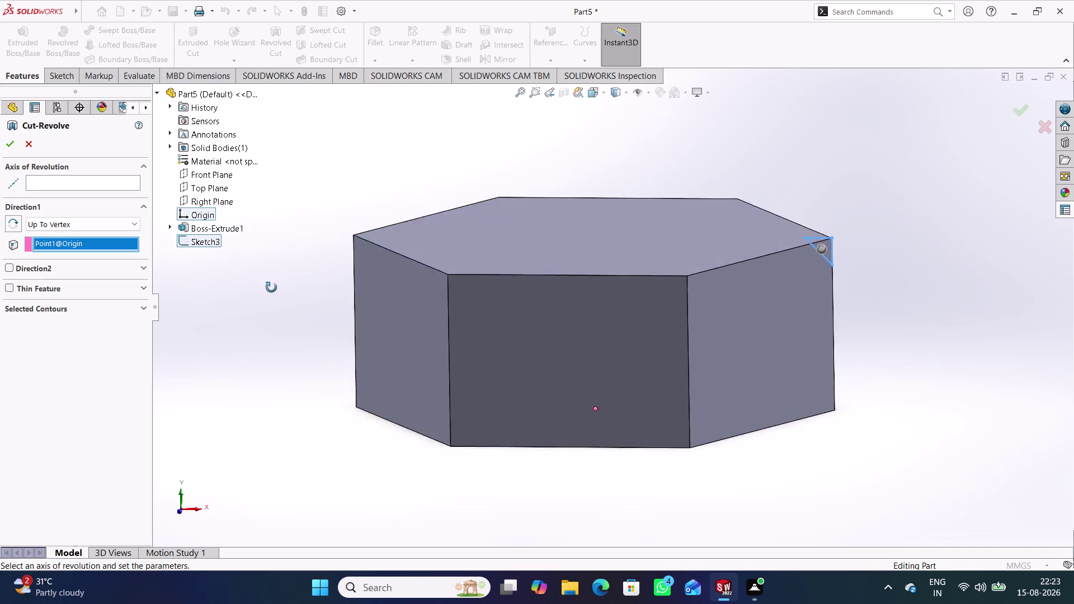
middle_drag(269, 299, 257, 296)
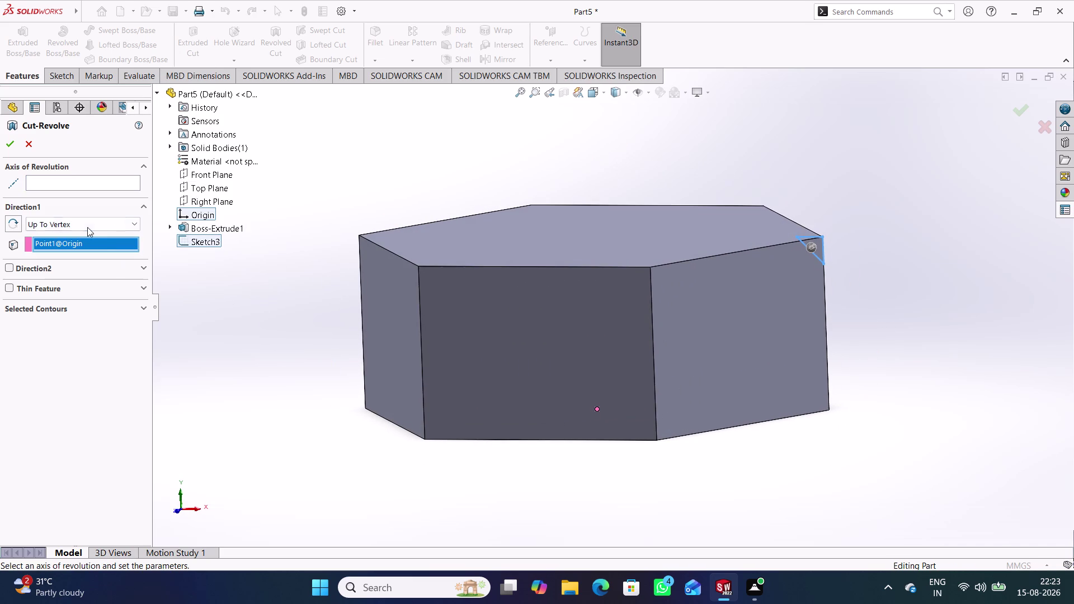
right_click(99, 240)
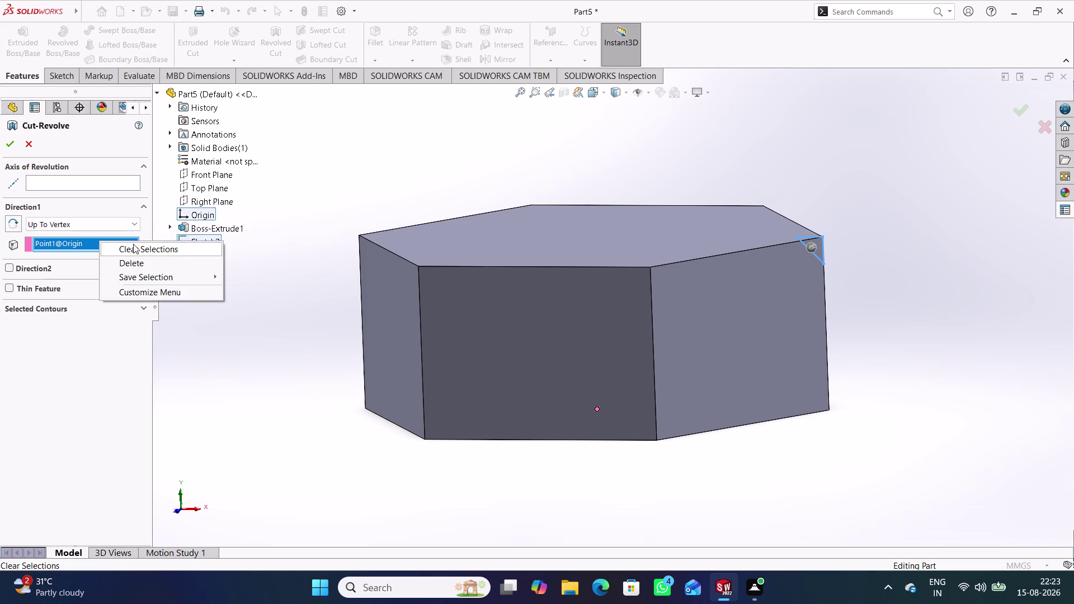
click(139, 247)
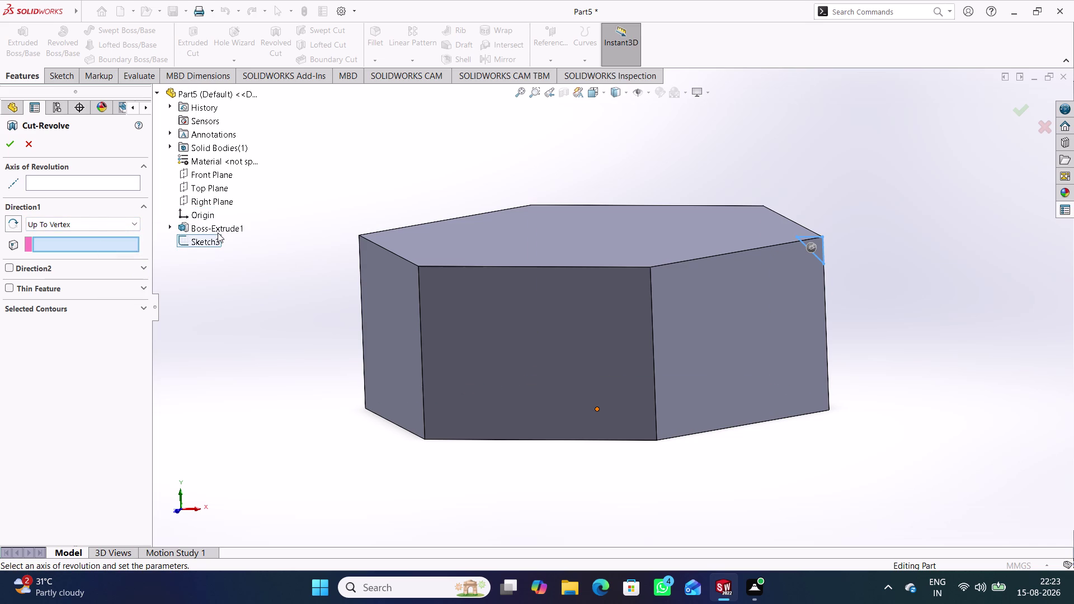